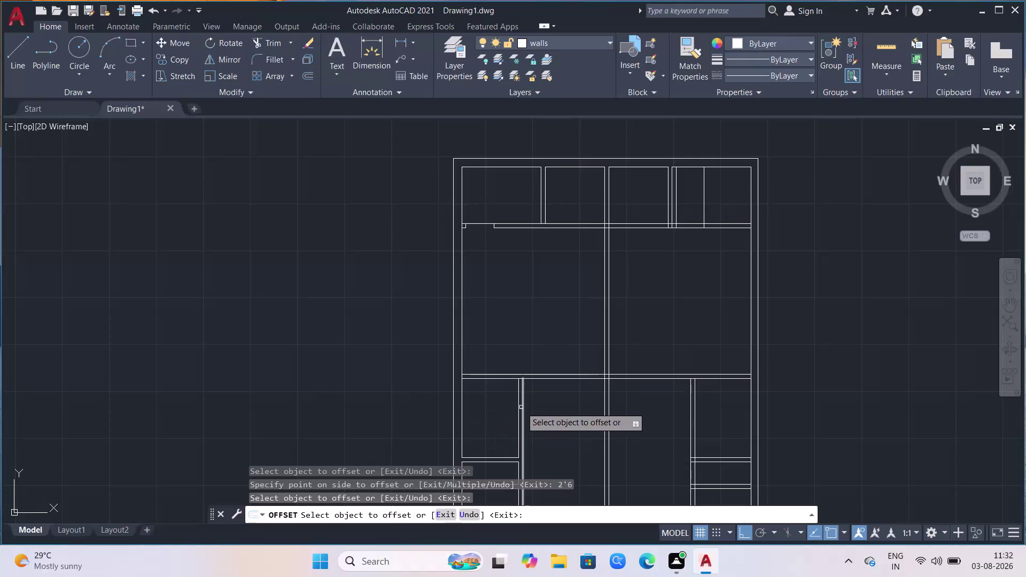
Offset a central wall line 3' to the left.
click(604, 350)
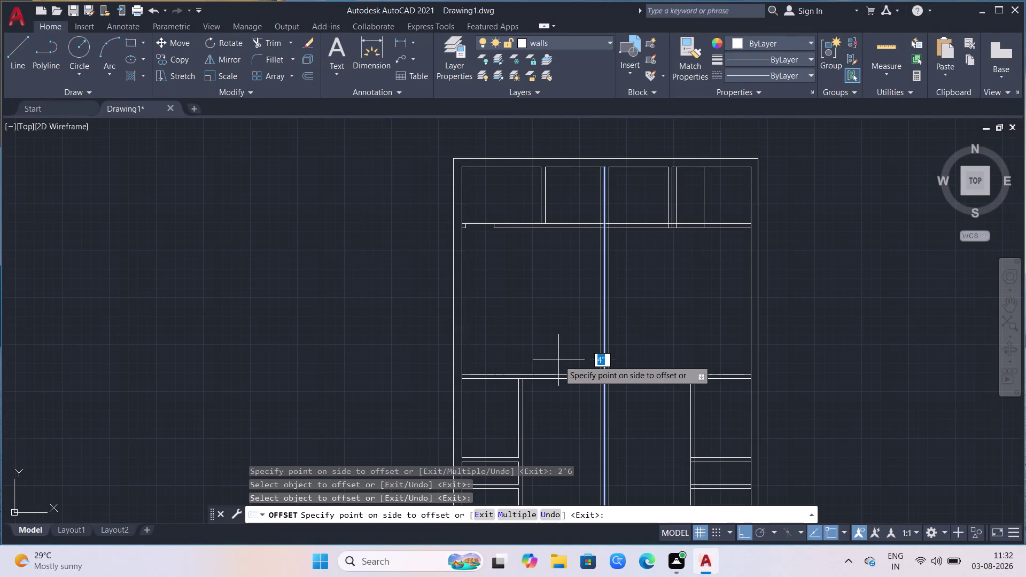
click(559, 360)
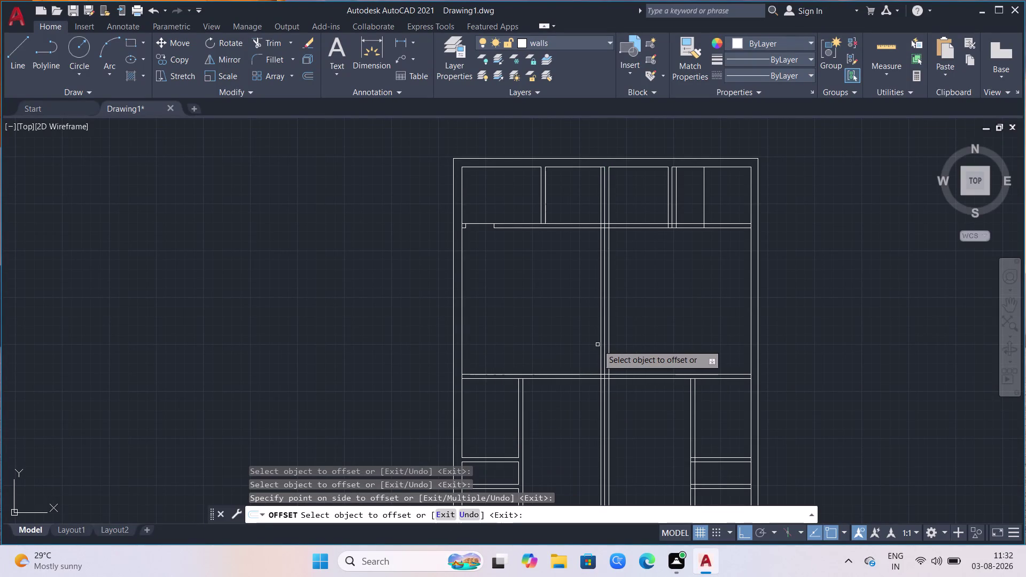
click(601, 344)
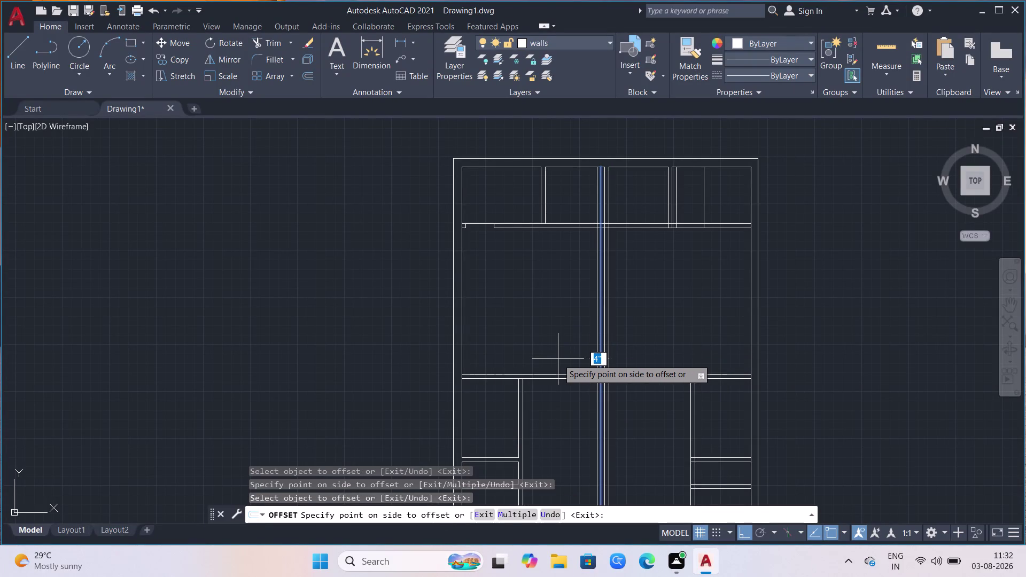
text(3')
key(Return)
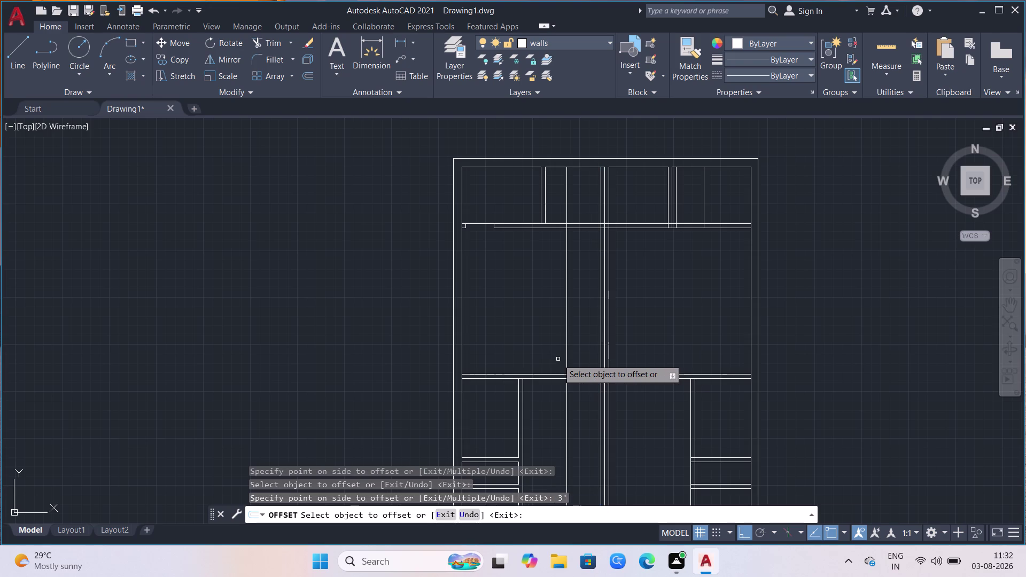
Offset another central wall line 3' to the right, then end OFFSET.
click(607, 331)
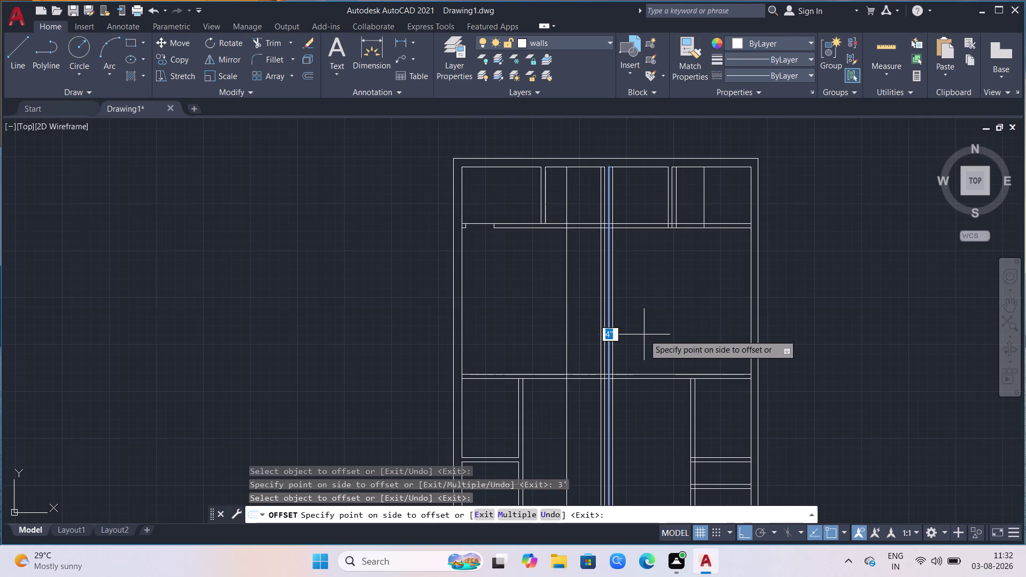
click(644, 334)
drag(613, 342, 624, 339)
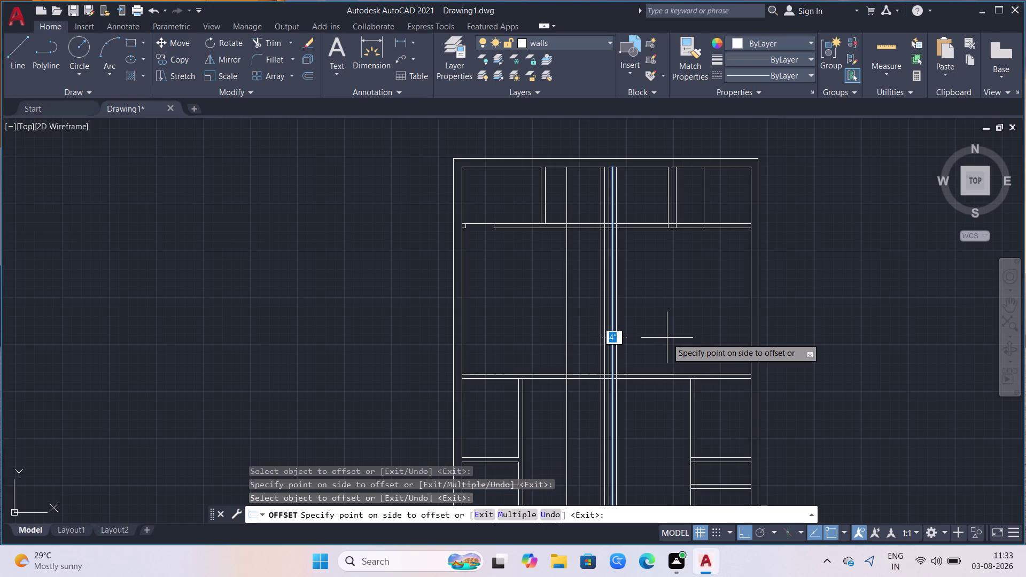
key(3)
key(apostrophe)
key(Return)
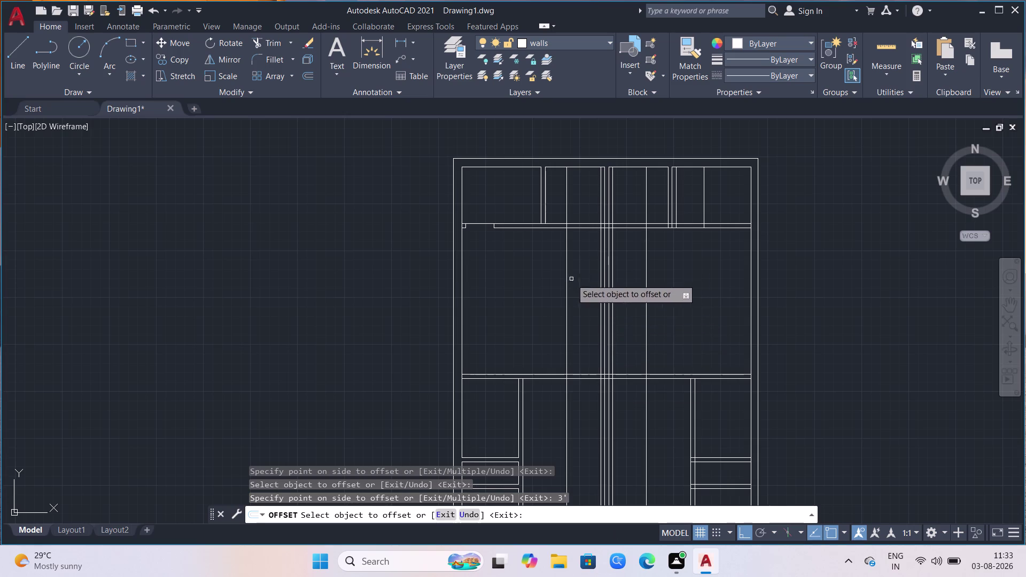
scroll(up, 3)
scroll(up, 3)
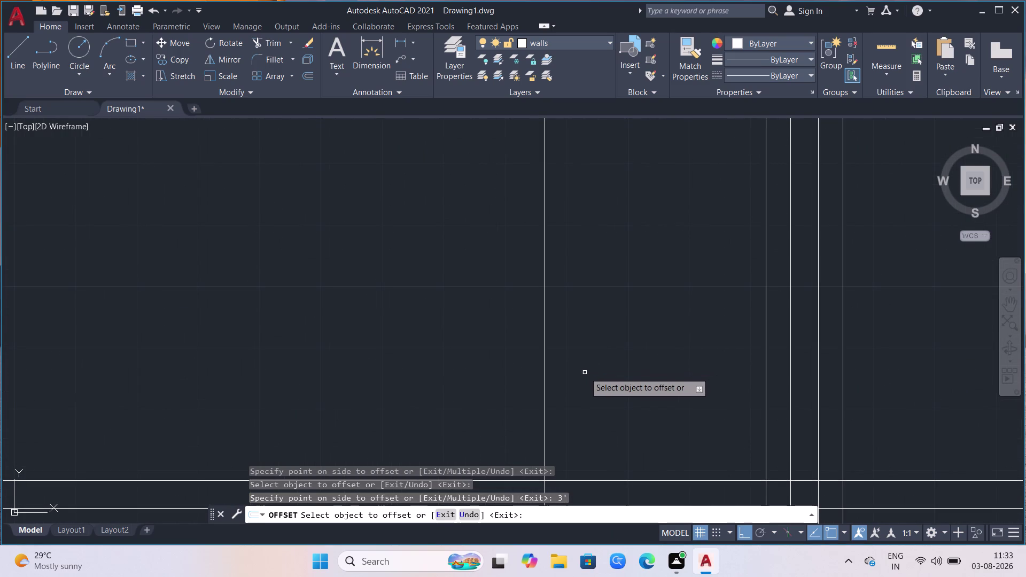
key(Escape)
With TRIM, cut the first overshooting guide-line segments near the lower walls.
text(tr)
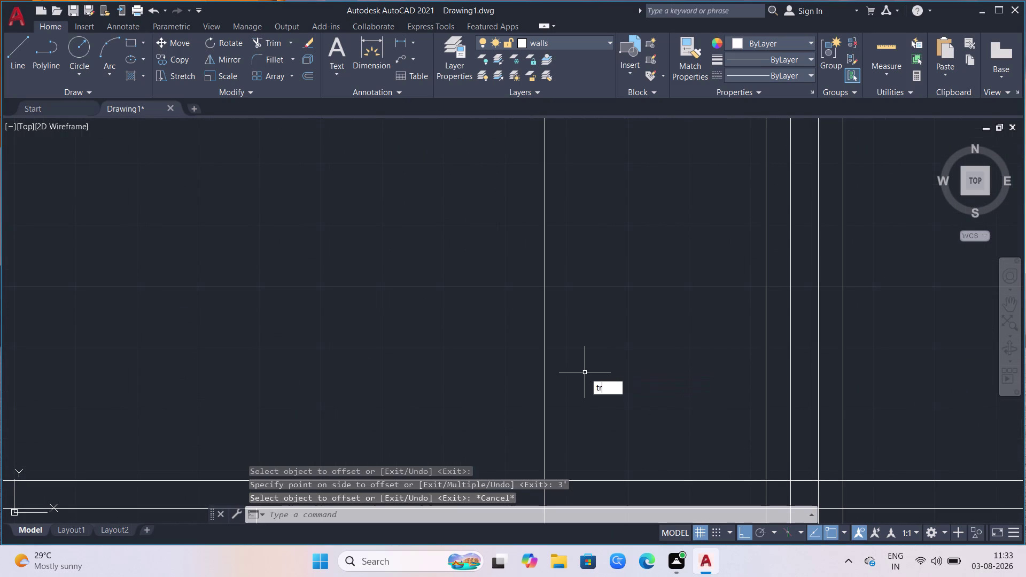
key(Return)
click(585, 390)
click(530, 399)
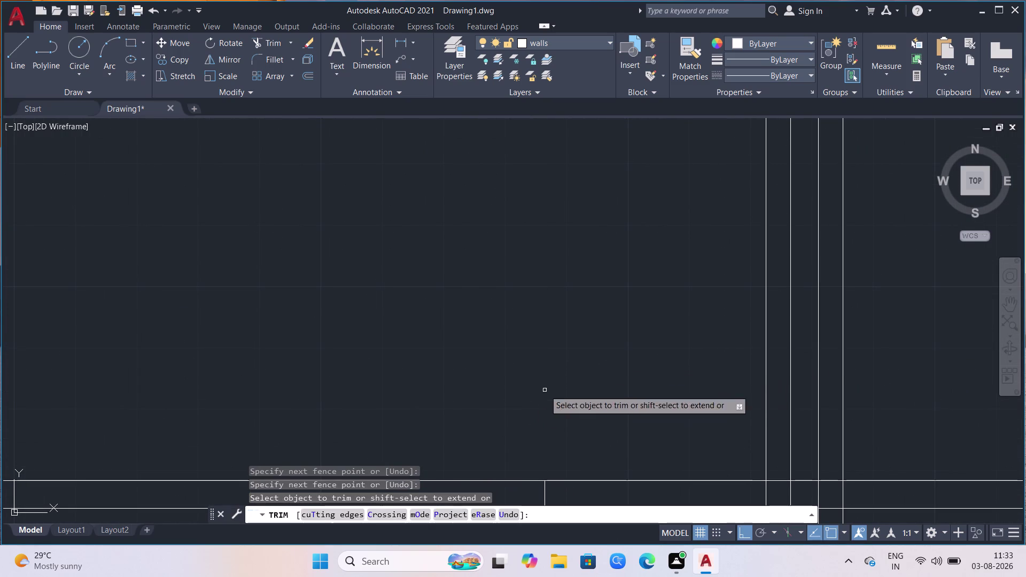
click(643, 481)
scroll(down, 3)
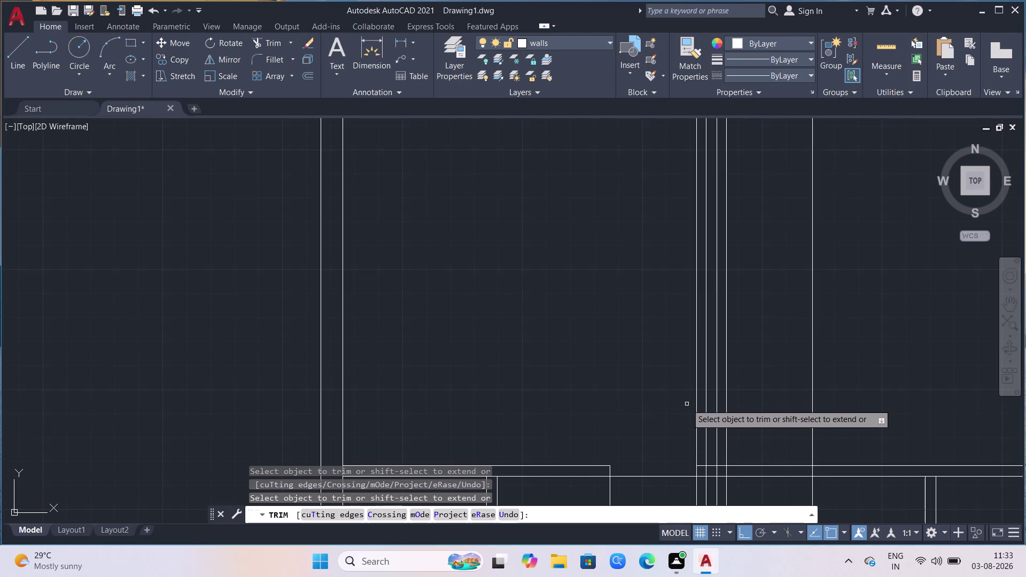
Fence-trim the remaining overshooting line ends on the right side.
click(695, 405)
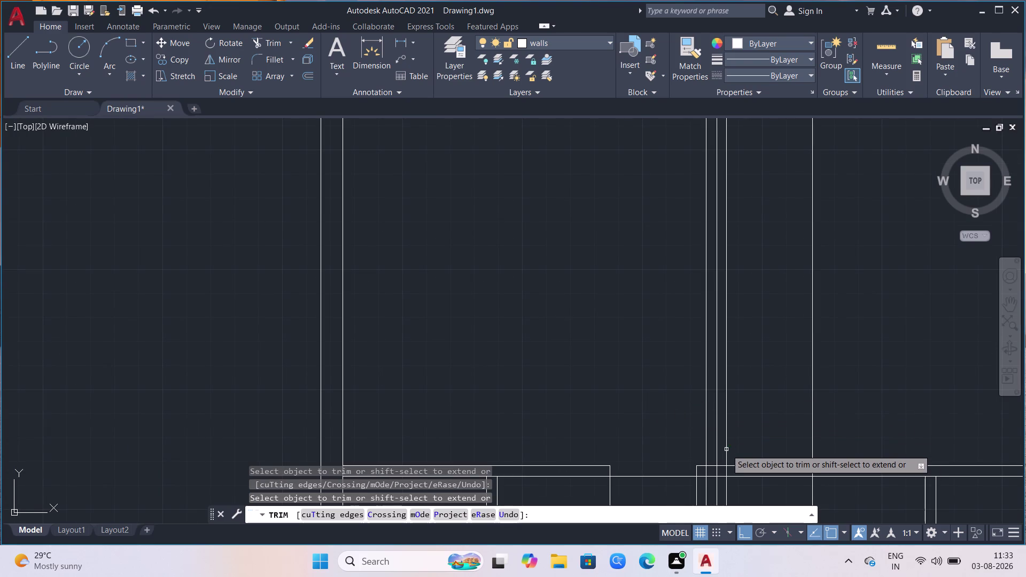
click(726, 450)
click(741, 463)
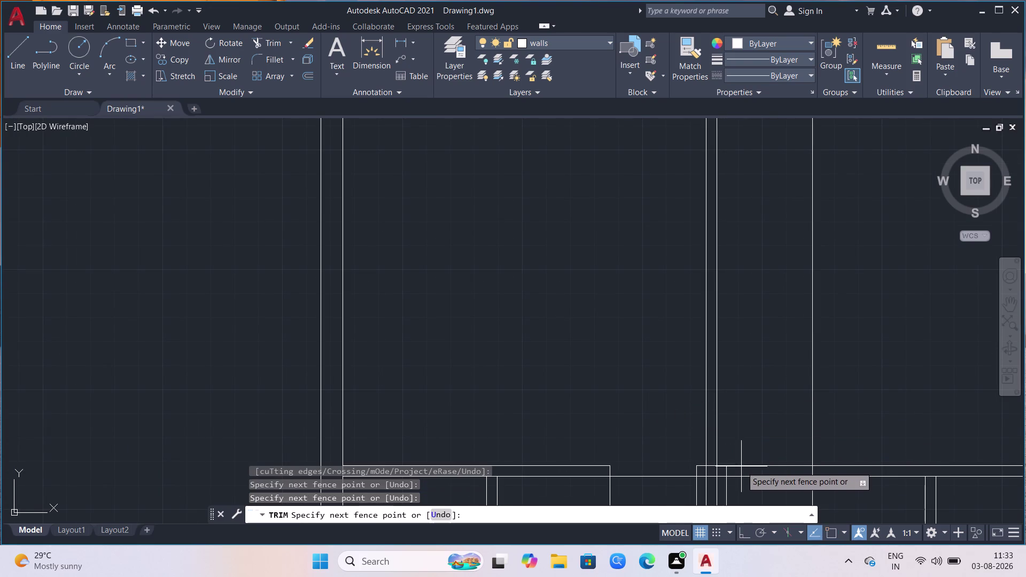
click(741, 469)
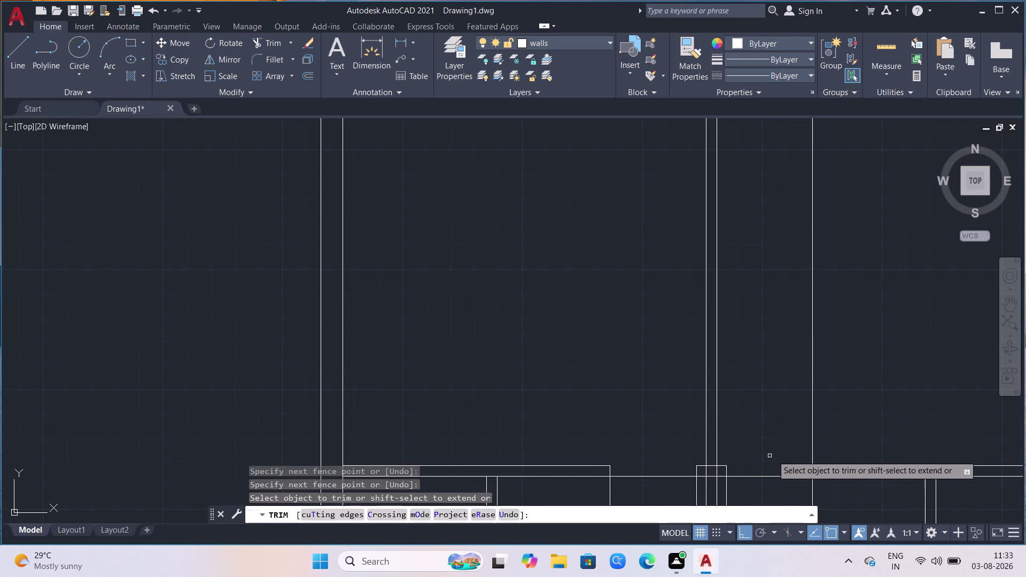
click(822, 436)
click(804, 425)
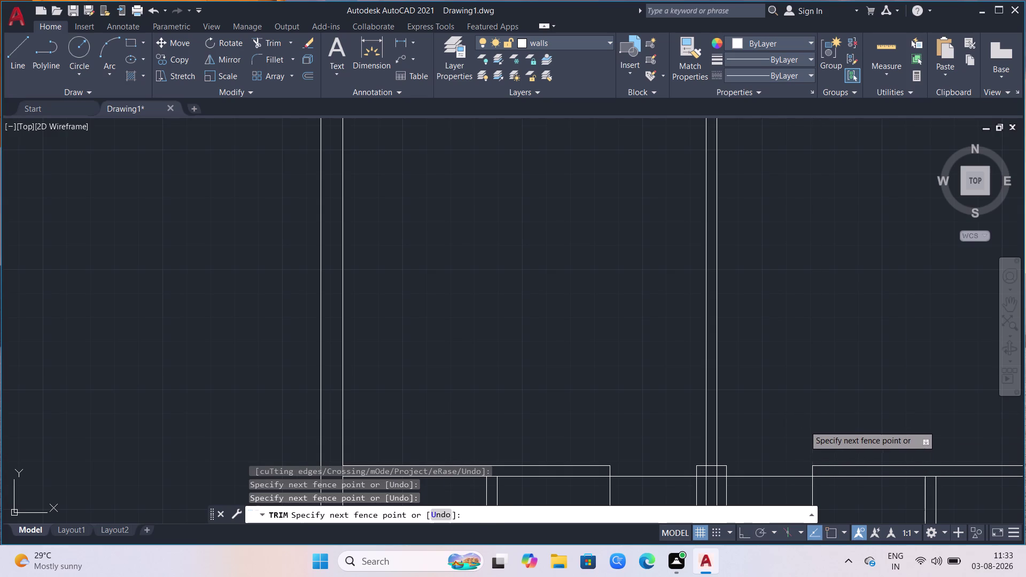
scroll(down, 3)
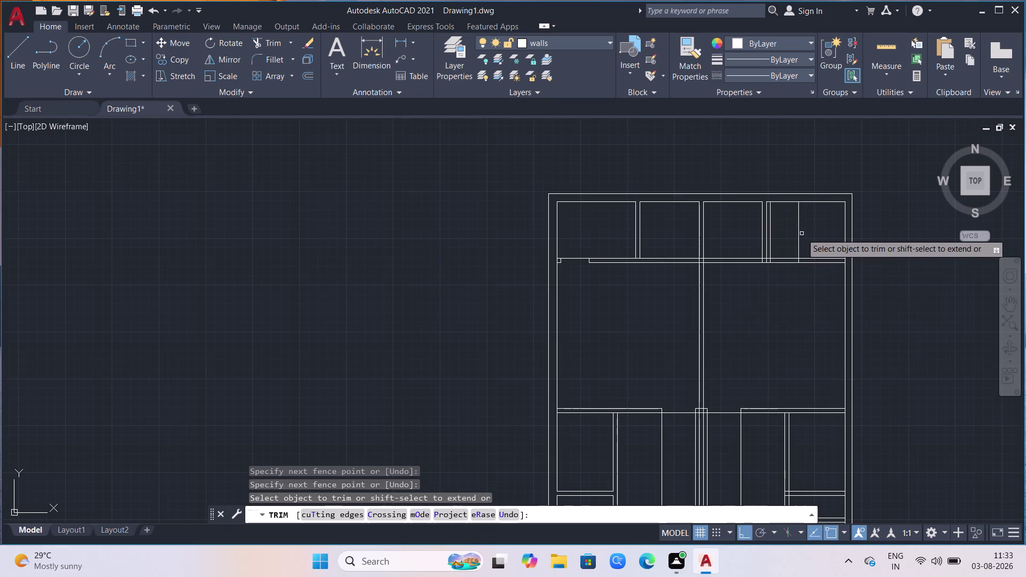
Trim pieces of the upper horizontal wall, then undo the last two trims.
click(802, 235)
click(798, 238)
click(783, 259)
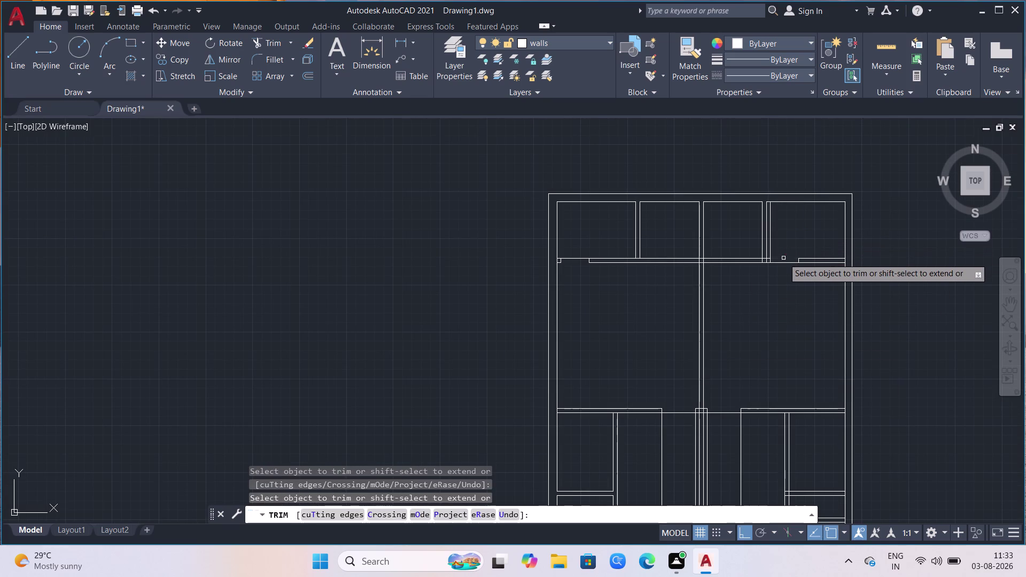
click(772, 244)
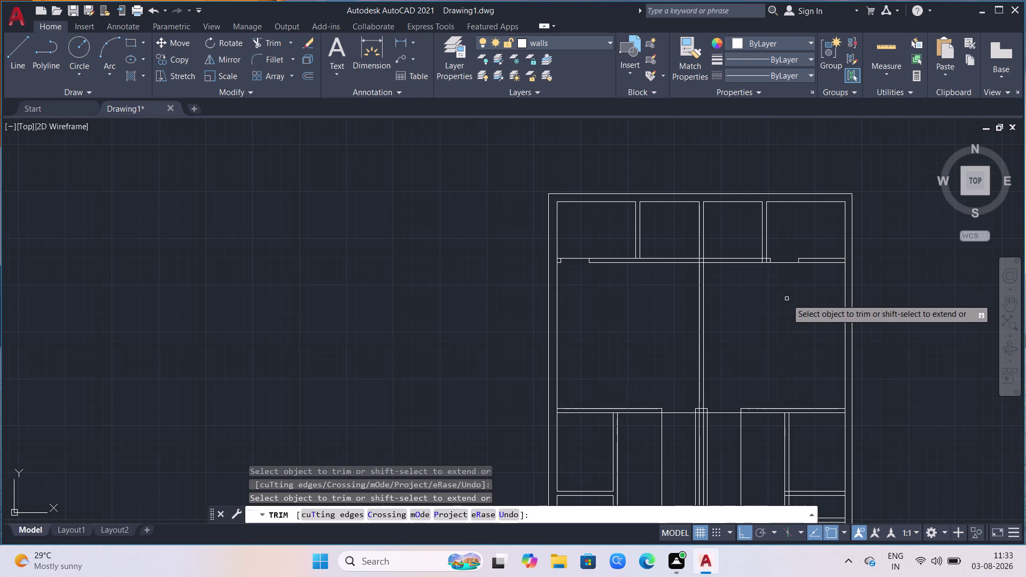
key(ctrl+z)
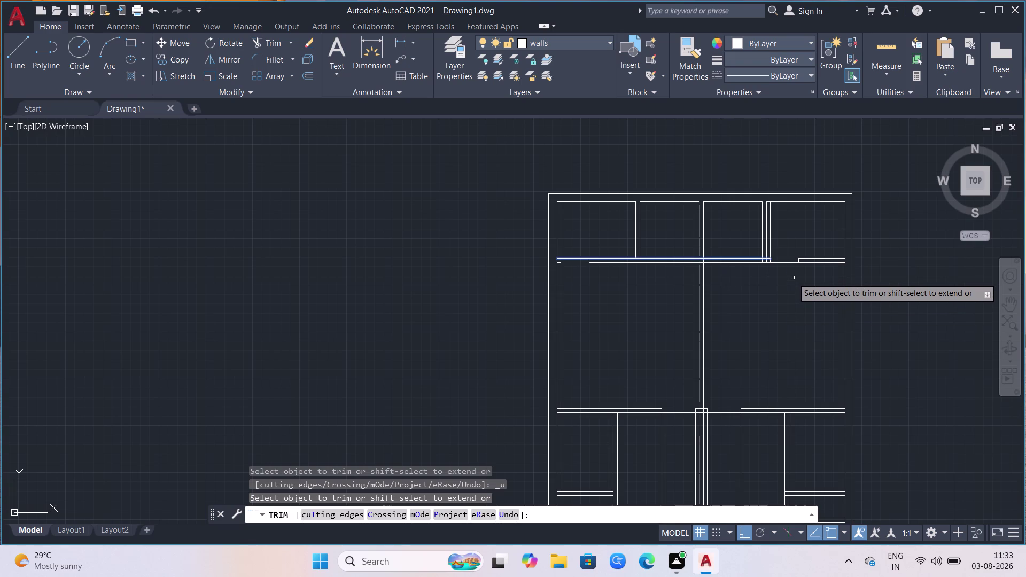
key(ctrl+z)
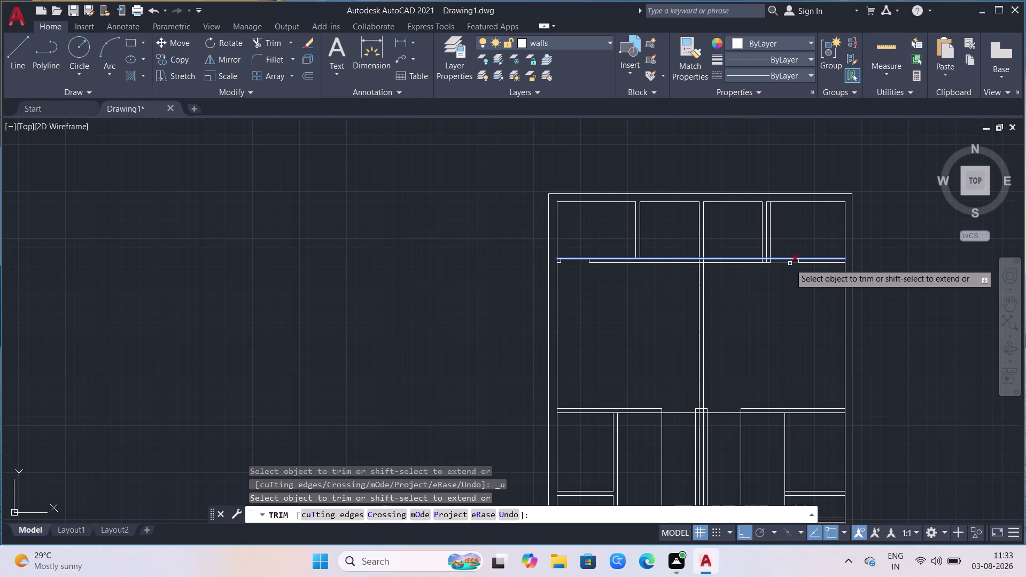
Cut the wall segments between the guide lines near the right room.
click(790, 264)
click(772, 241)
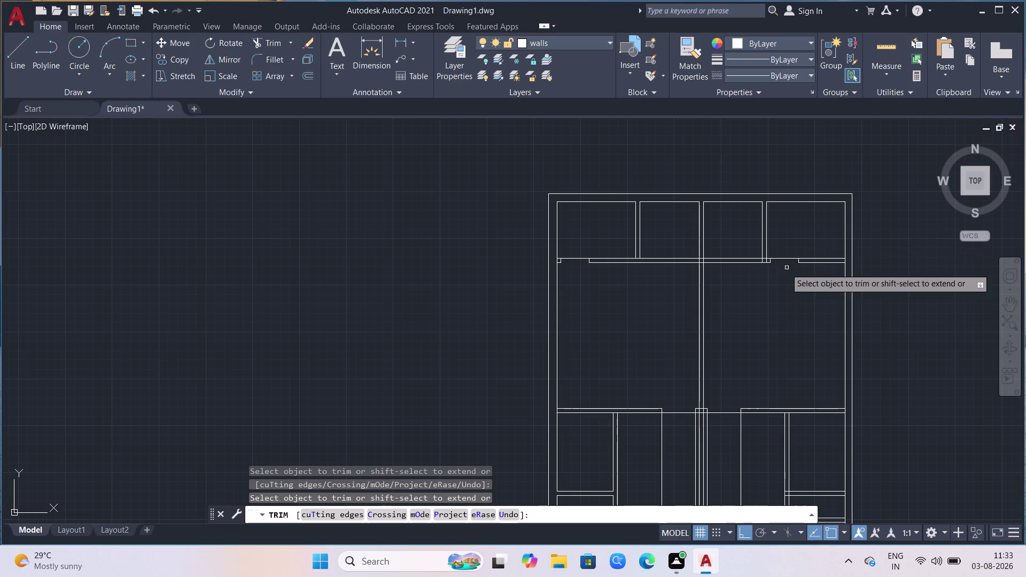
scroll(down, 3)
scroll(up, 3)
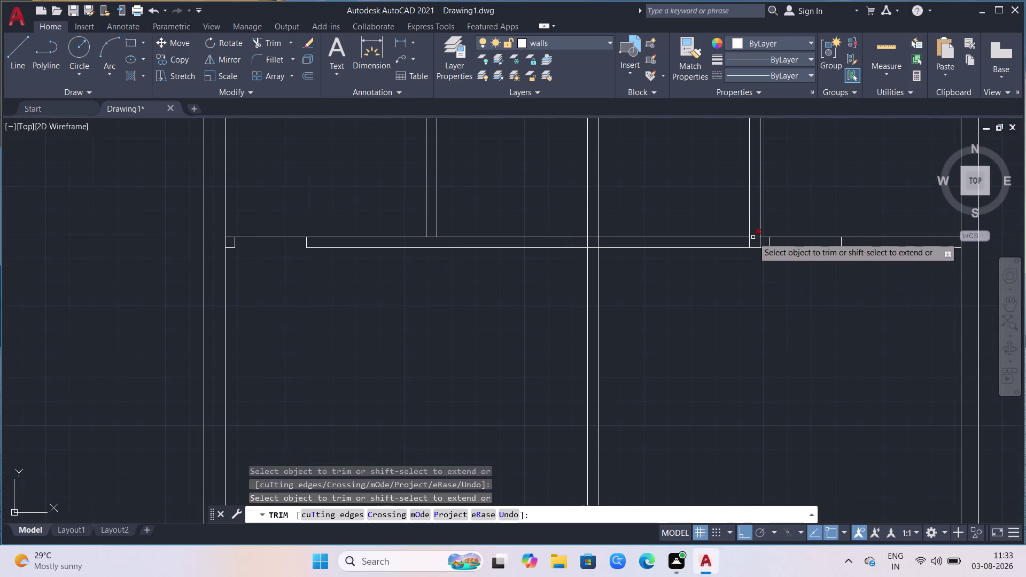
click(753, 238)
click(750, 240)
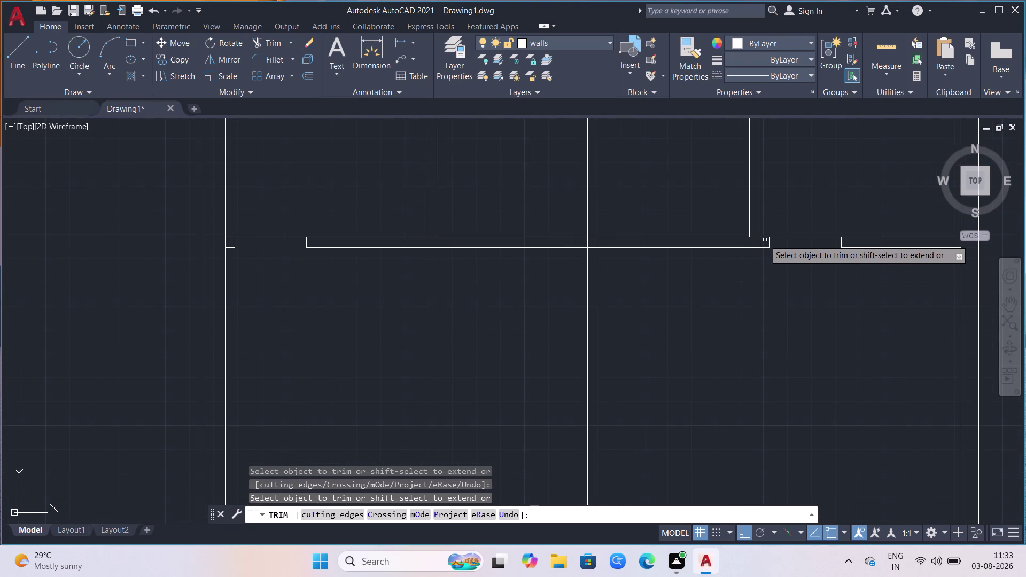
click(761, 243)
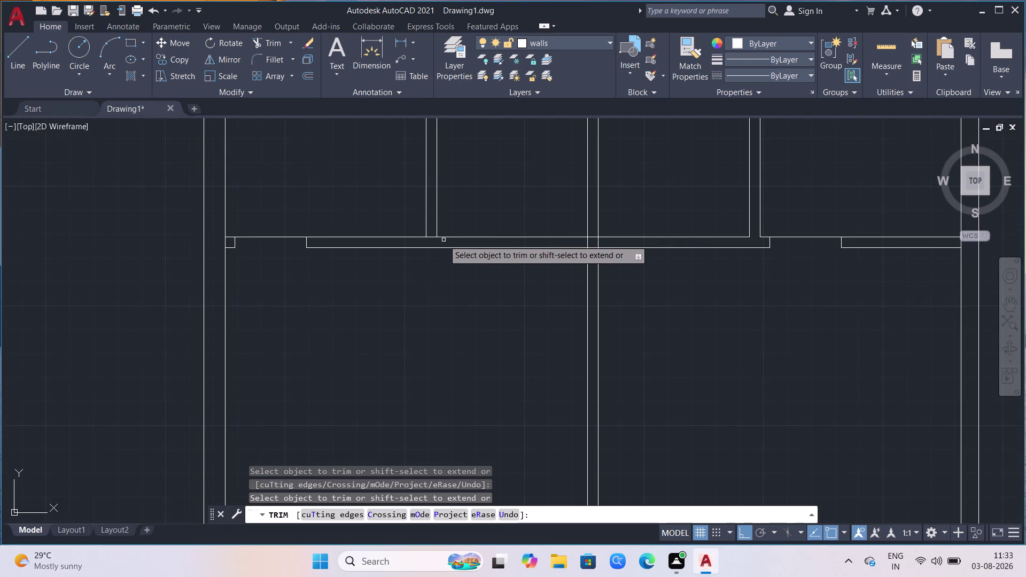
Trim the wall pieces at the central divider intersection.
click(433, 238)
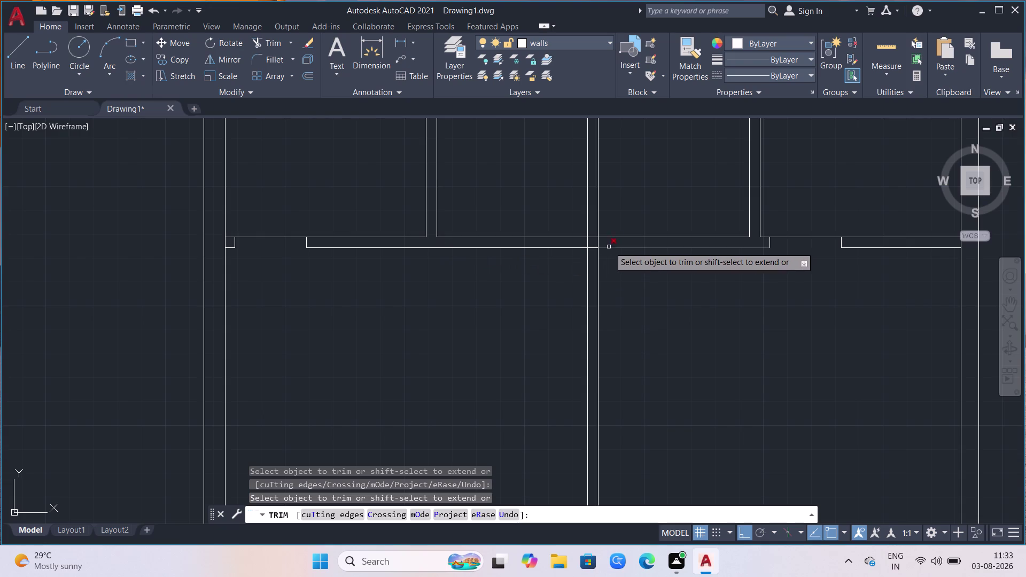
click(601, 242)
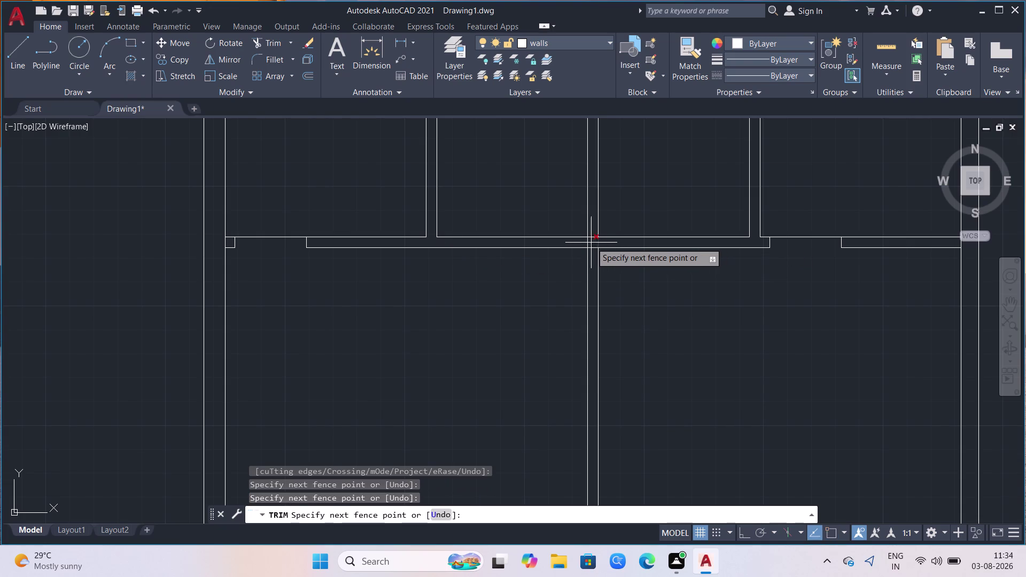
click(588, 243)
click(592, 239)
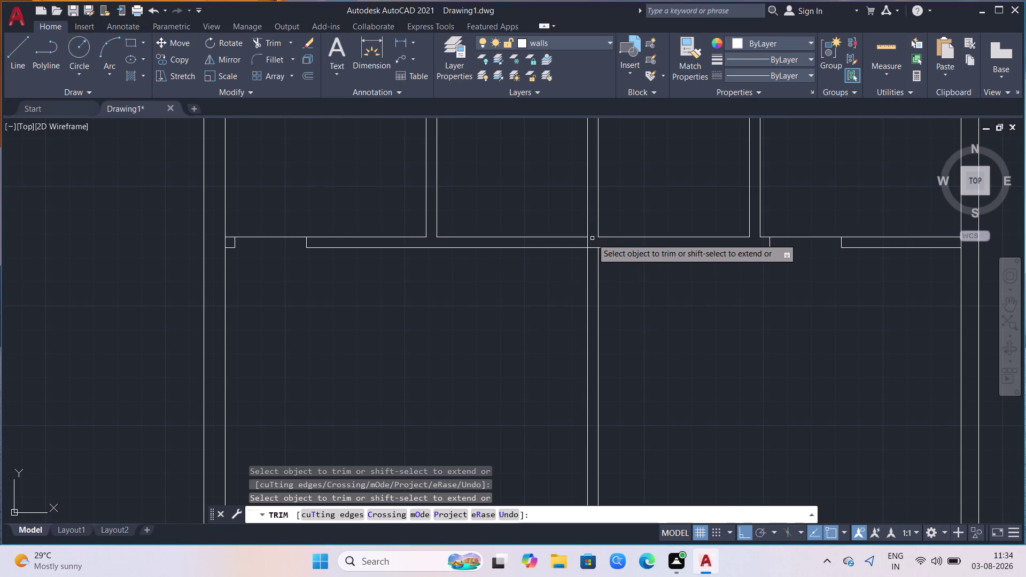
click(587, 243)
click(594, 248)
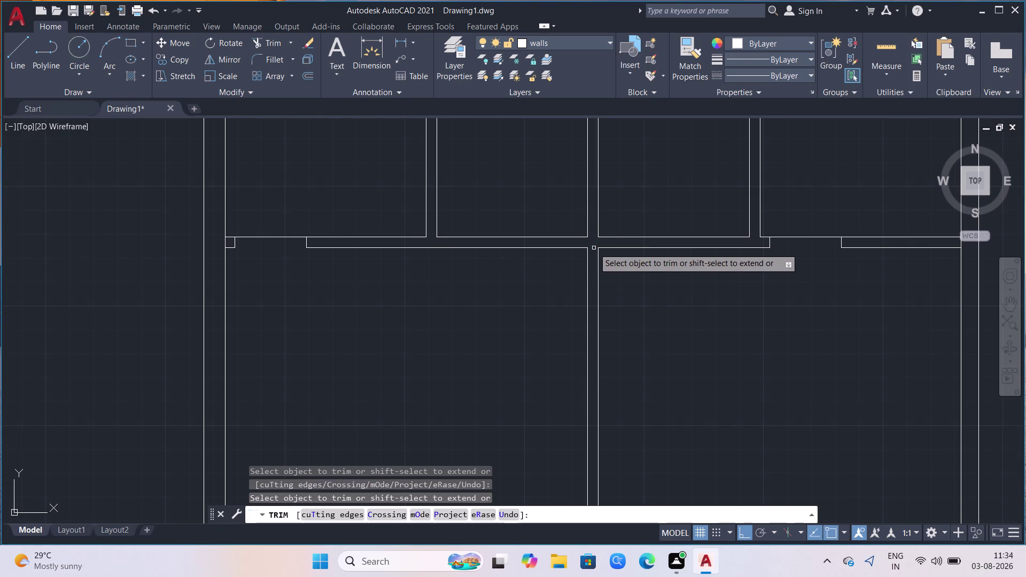
scroll(down, 3)
scroll(up, 3)
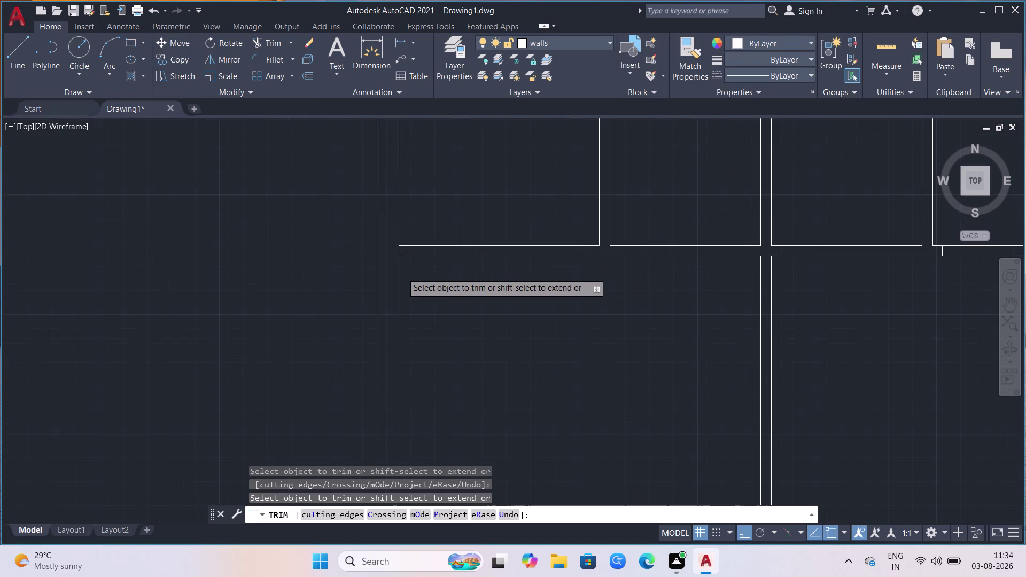
scroll(down, 3)
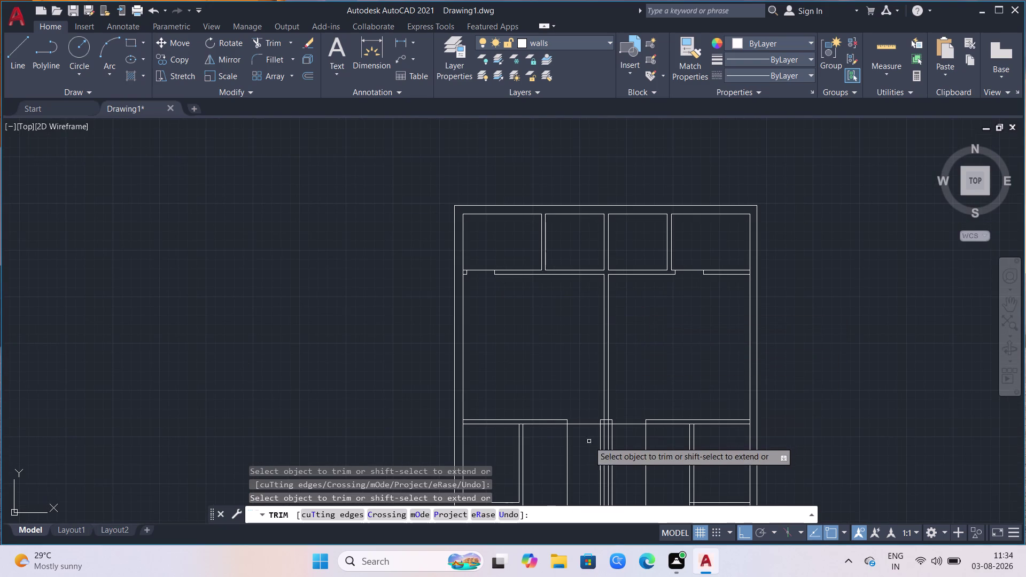
Exit trimming, pick two wall lines, then clear the selection.
scroll(down, 3)
scroll(up, 3)
key(Escape)
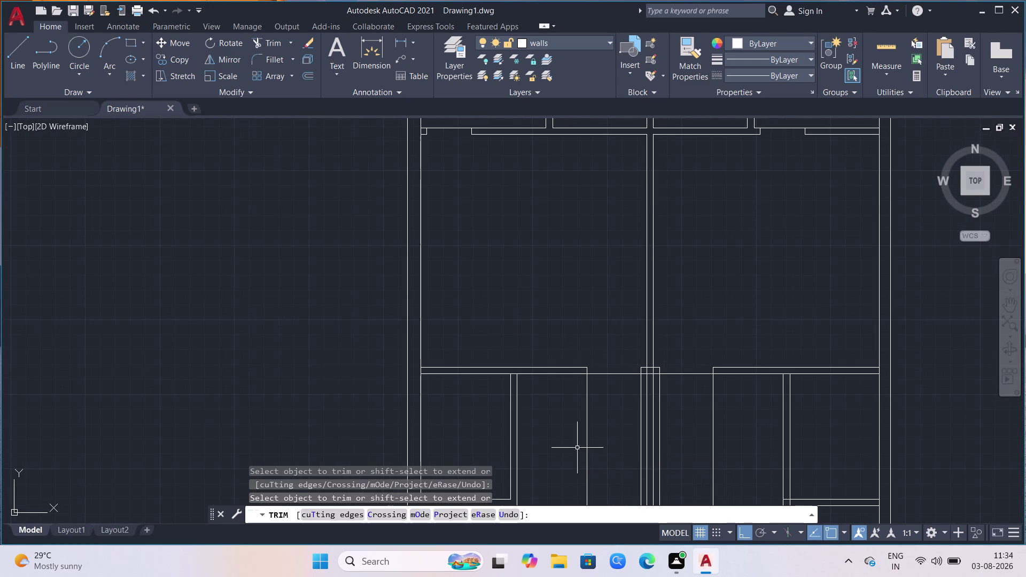
click(622, 434)
click(580, 442)
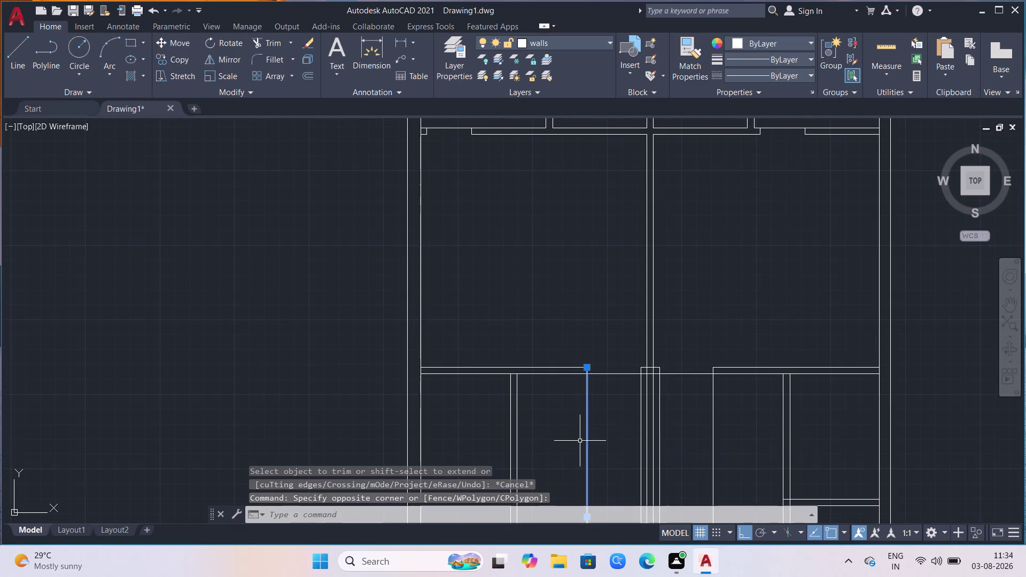
key(Escape)
scroll(up, 3)
Restart TRIM and fence-cut the overlapping wall lines across the plan.
text(tr)
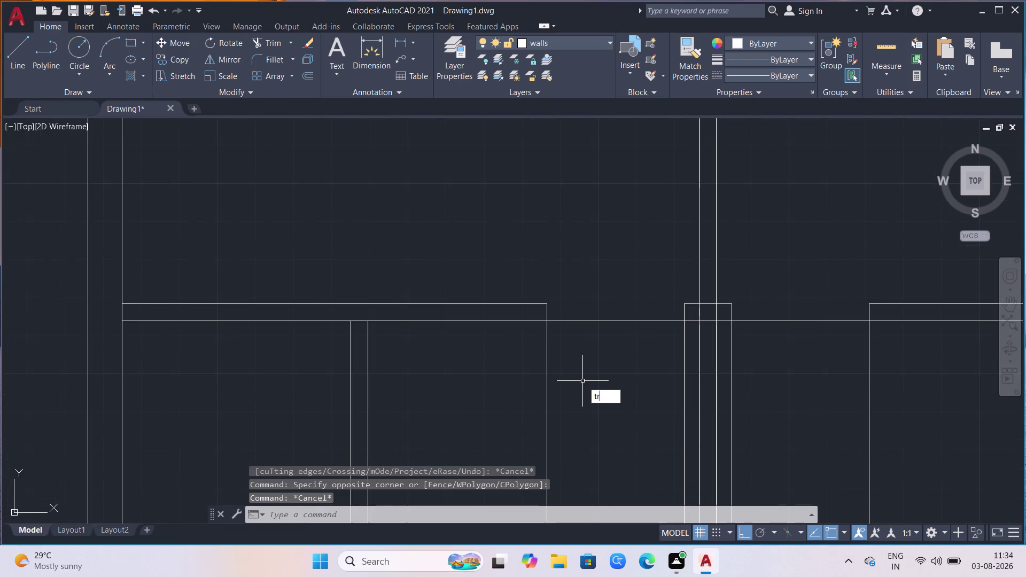
key(Return)
click(555, 334)
click(540, 346)
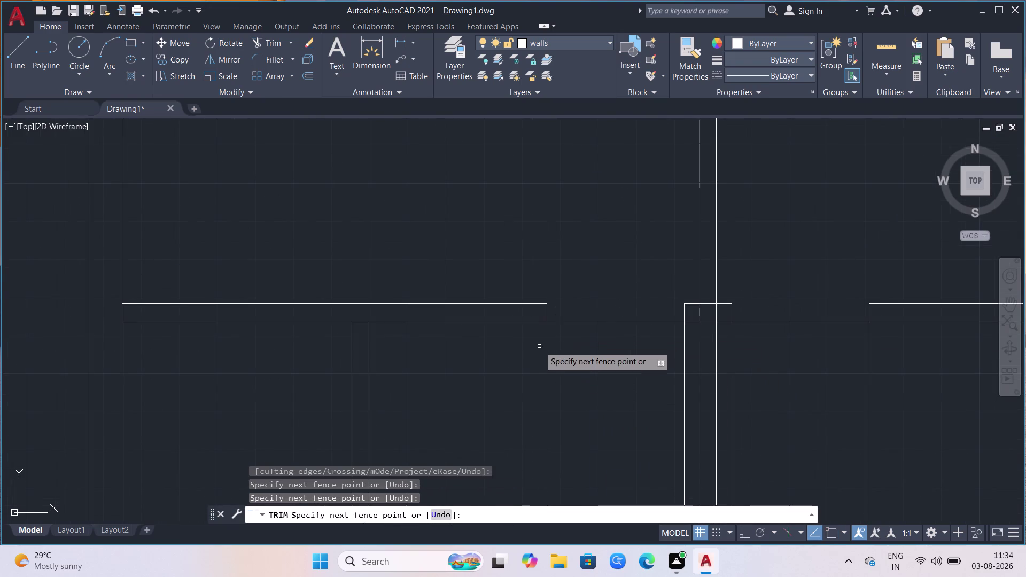
click(883, 367)
click(852, 383)
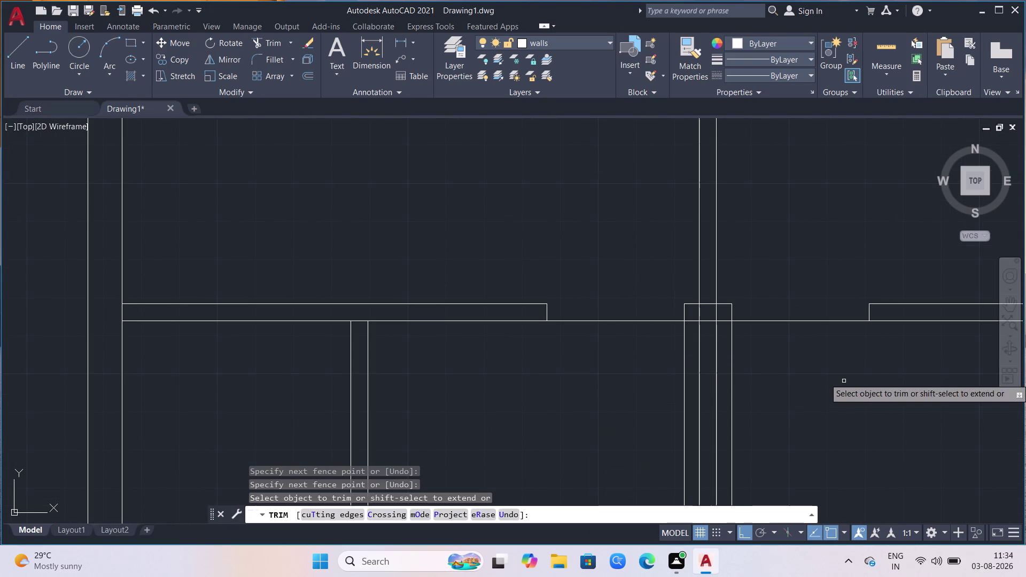
scroll(down, 3)
Fence-trim the overlap and leftover piece at the wall junction, then end TRIM.
click(763, 352)
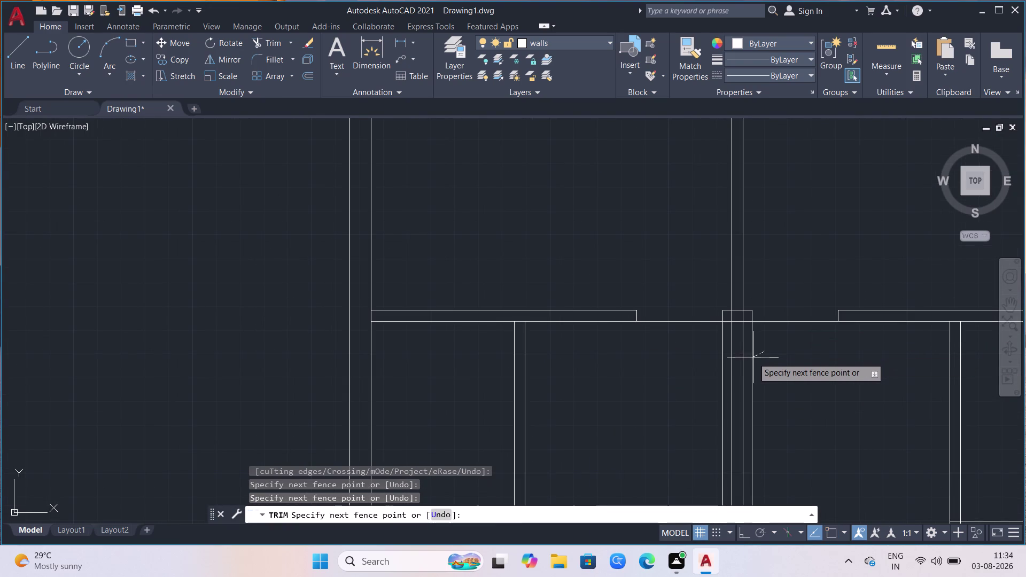
click(748, 359)
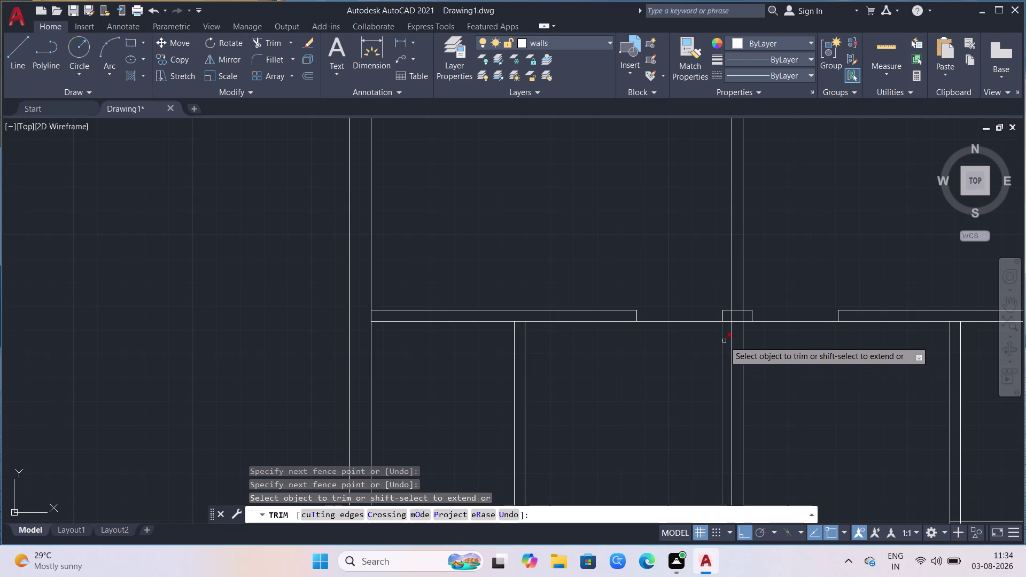
click(724, 341)
scroll(down, 3)
scroll(down, 3)
scroll(down, 3)
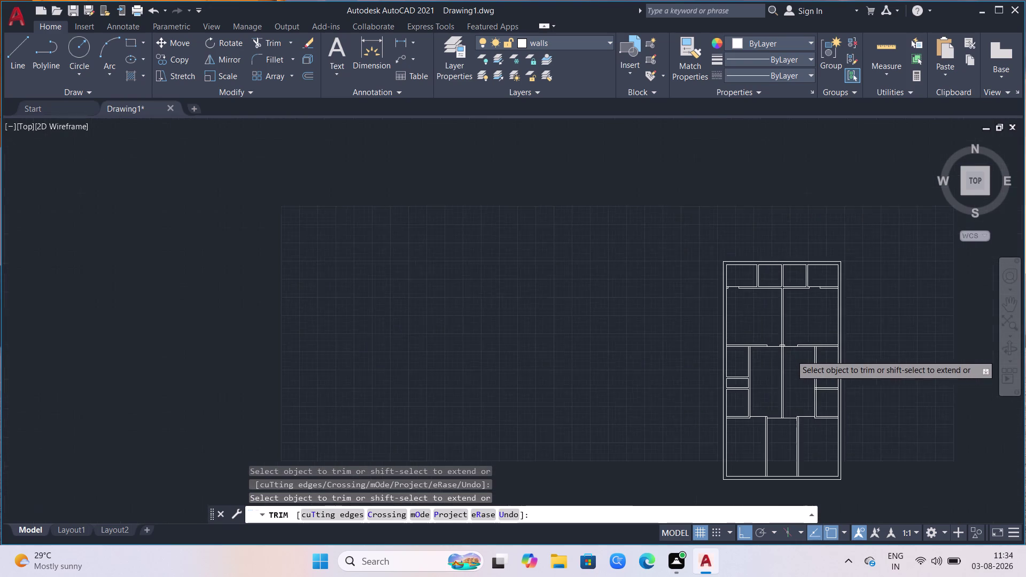
scroll(up, 3)
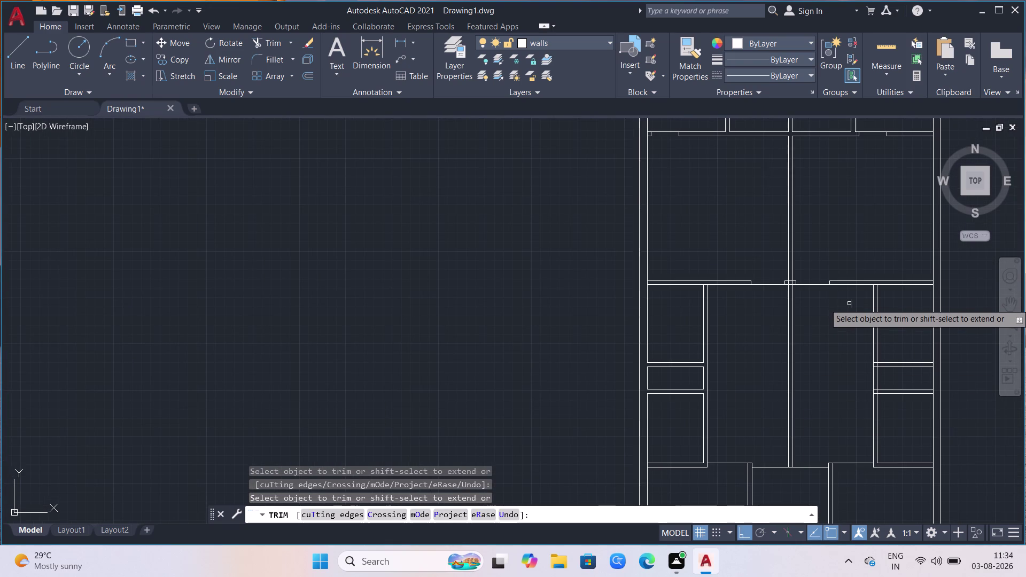
scroll(down, 3)
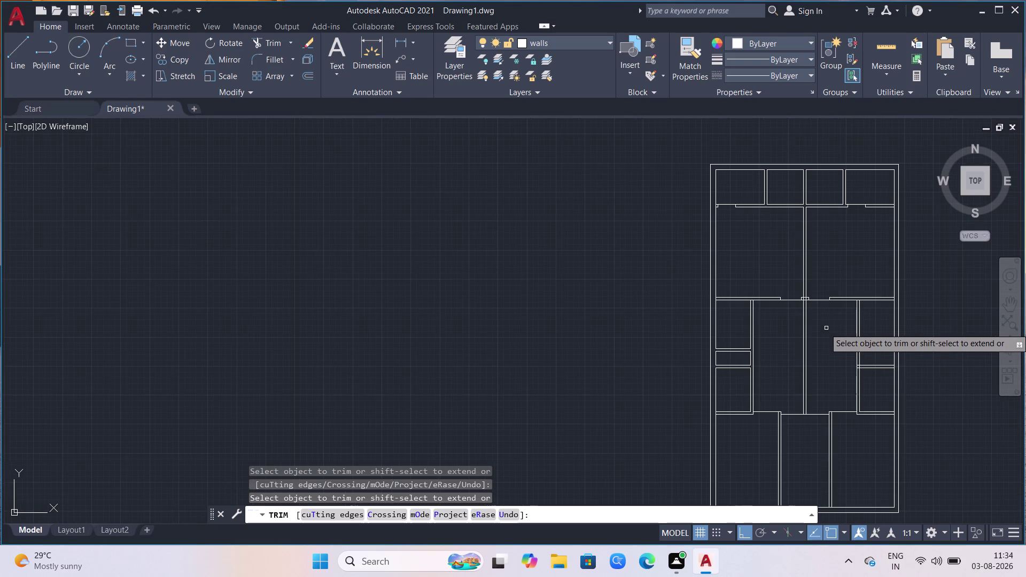
scroll(up, 3)
scroll(down, 3)
scroll(up, 3)
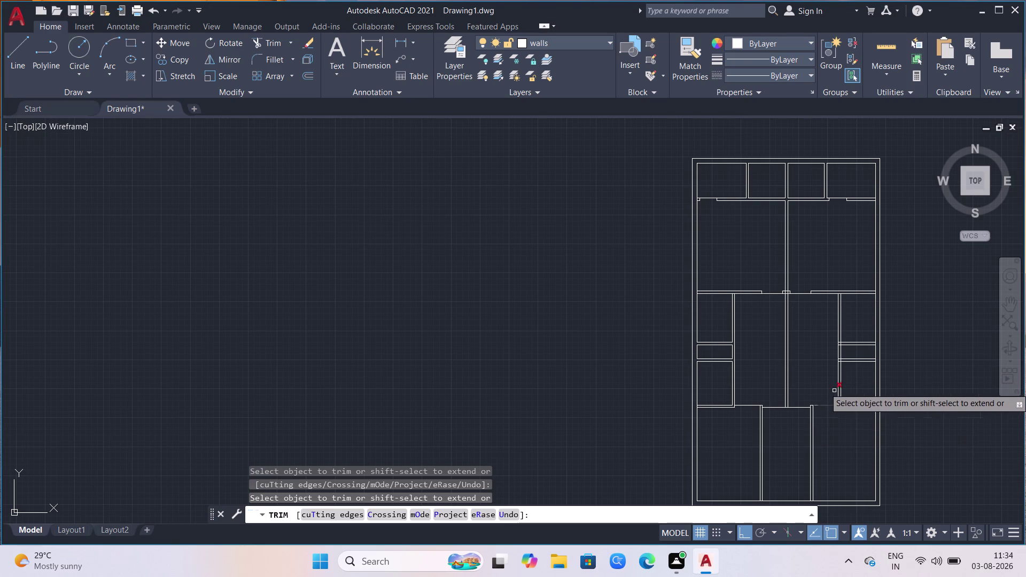
scroll(up, 3)
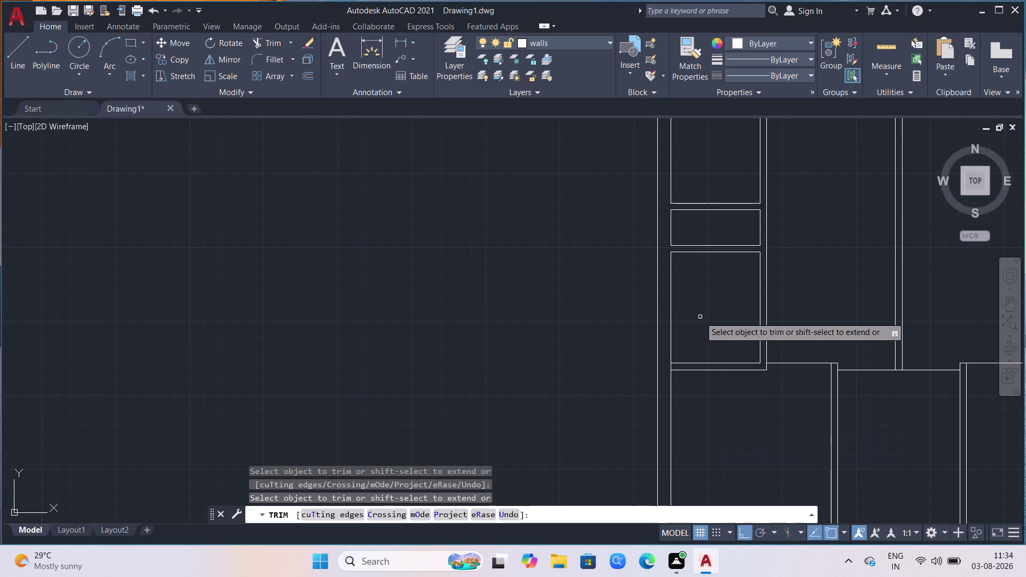
key(Escape)
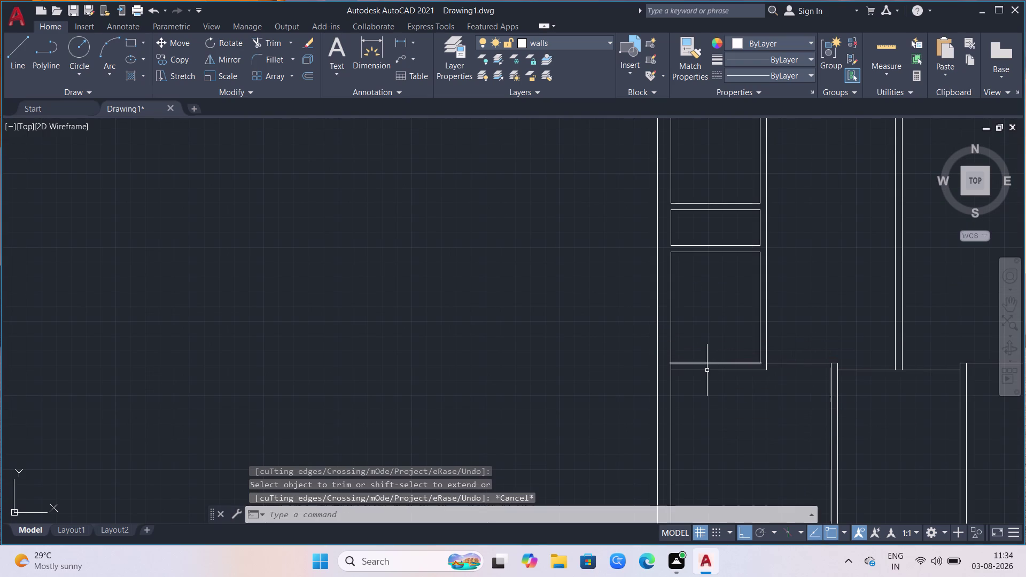
Start OFFSET with a distance of 4.
key(o)
key(Return)
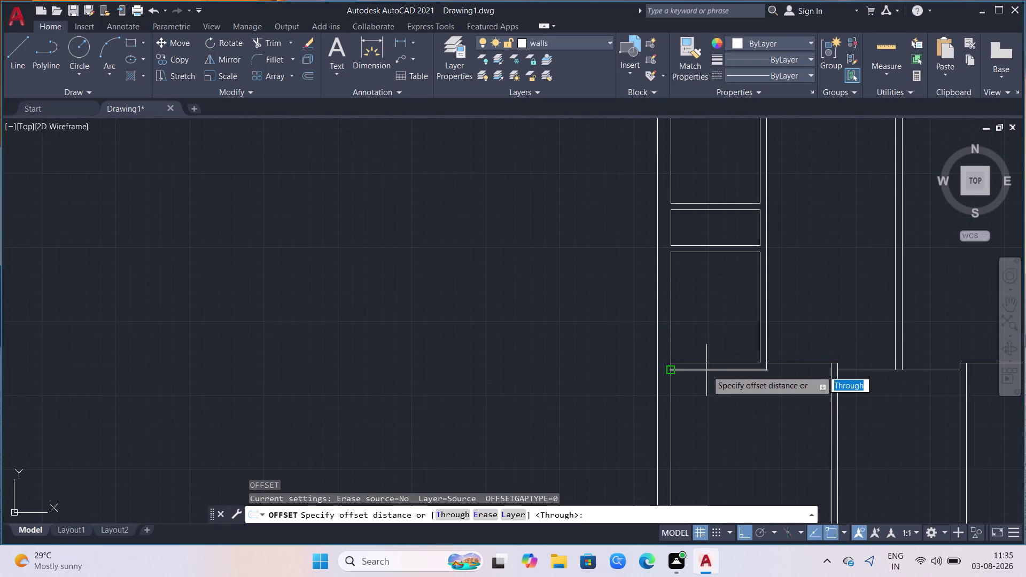
click(680, 371)
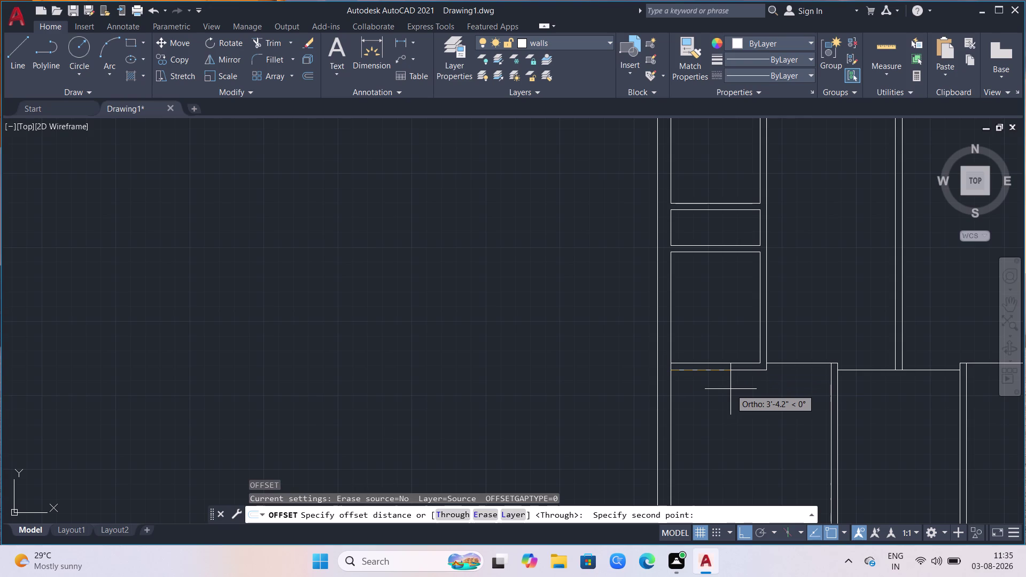
key(4)
key(Return)
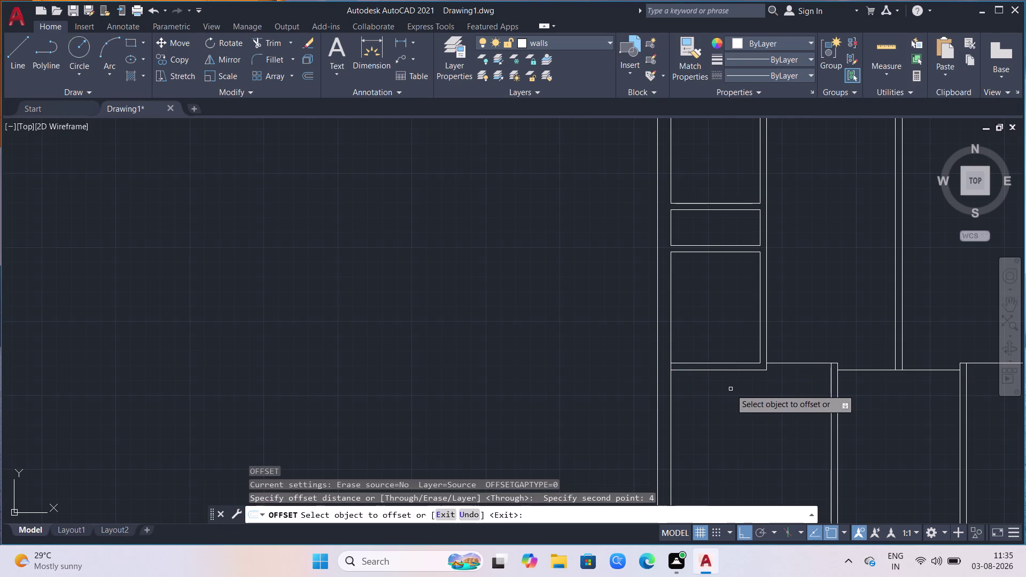
Copy the vertical wall line inward, then offset the new line 2'6".
click(672, 392)
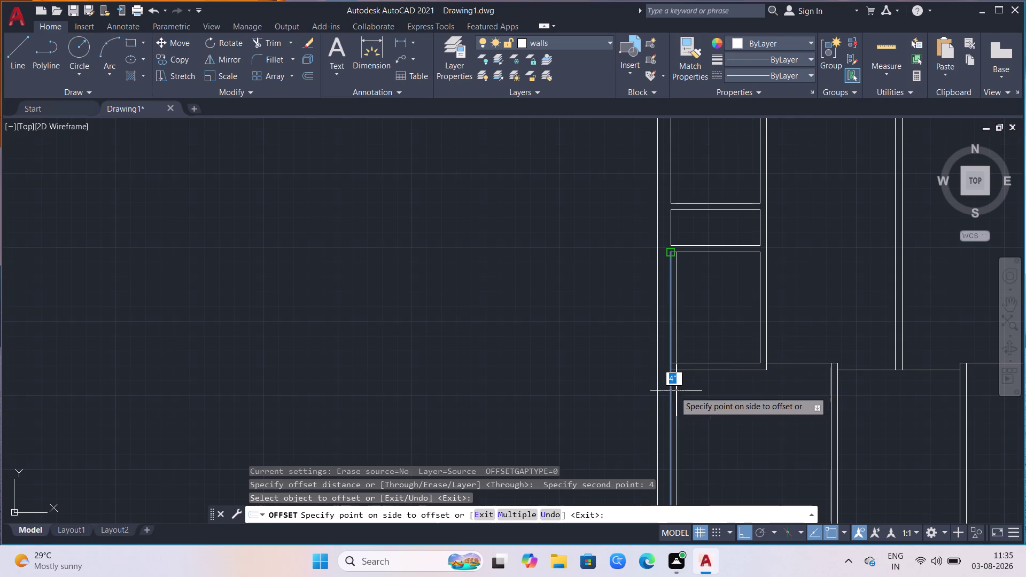
click(685, 391)
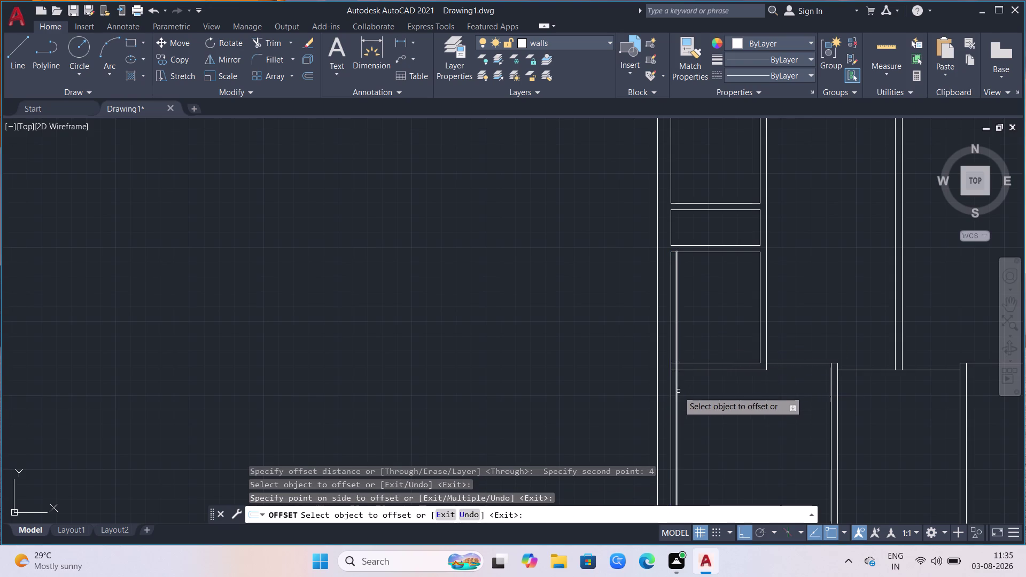
click(677, 392)
key(2)
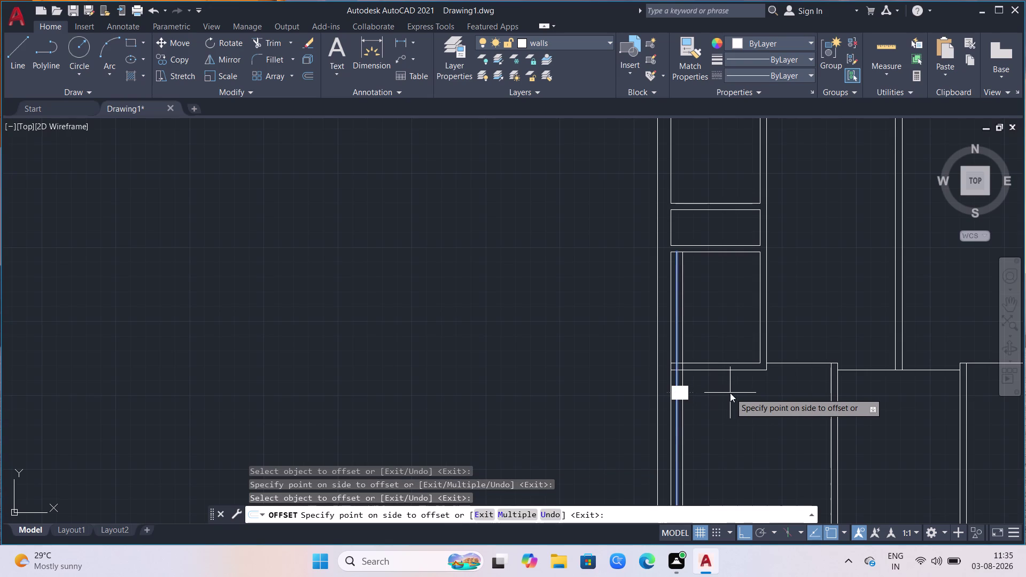
key(apostrophe)
key(6)
key(Return)
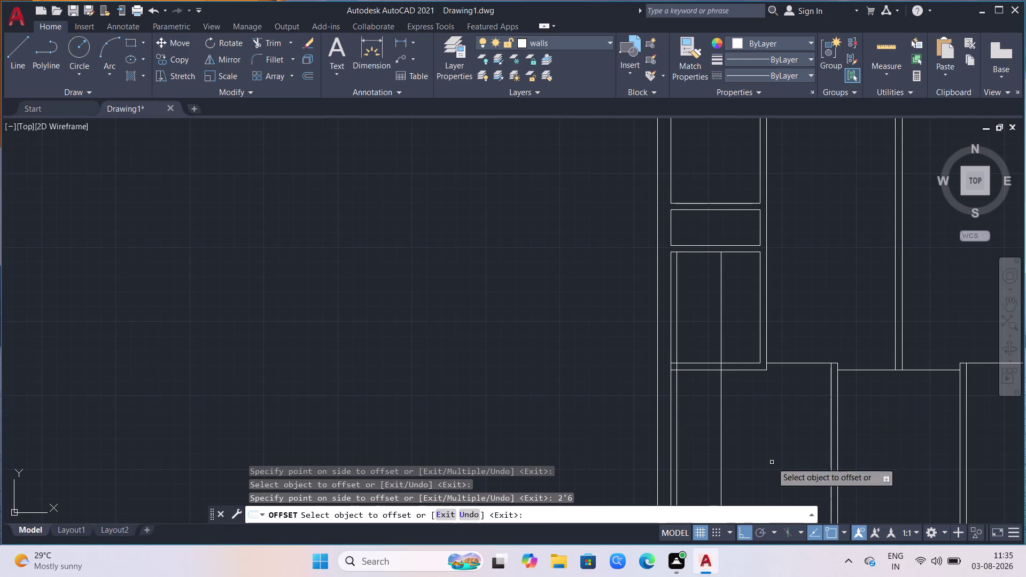
scroll(down, 3)
scroll(down, 3)
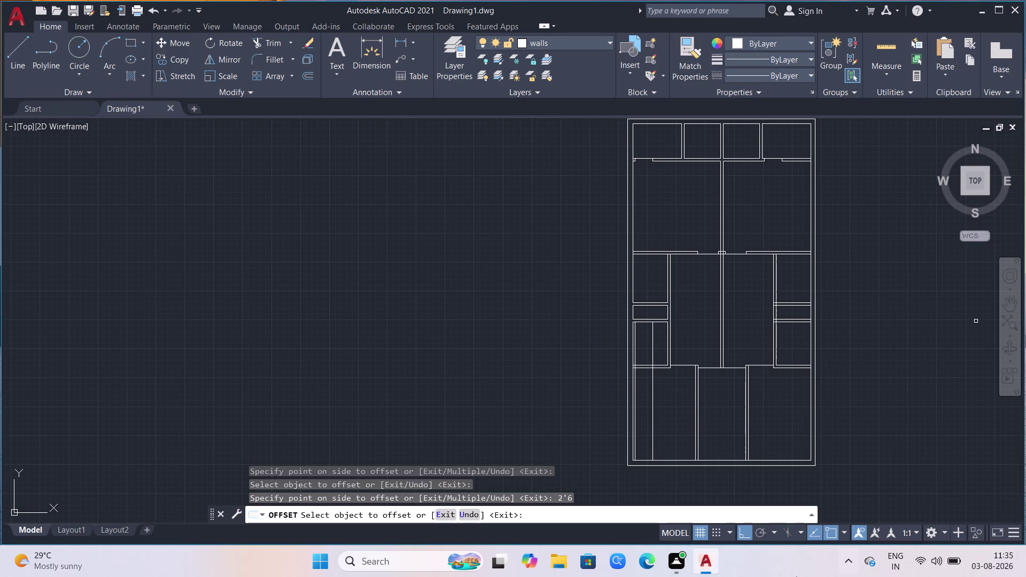
scroll(up, 3)
scroll(up, 3)
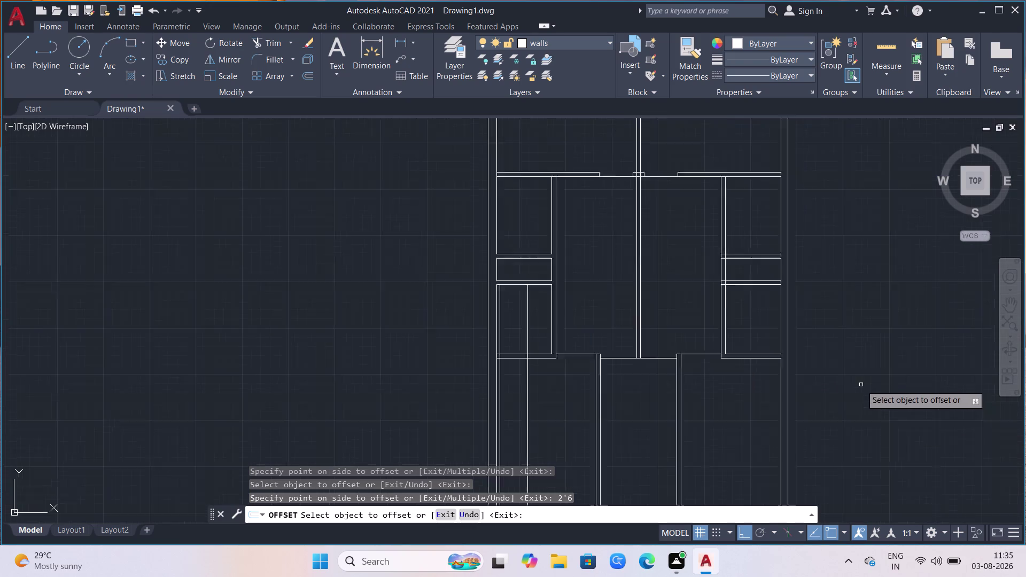
scroll(up, 3)
scroll(up, 3)
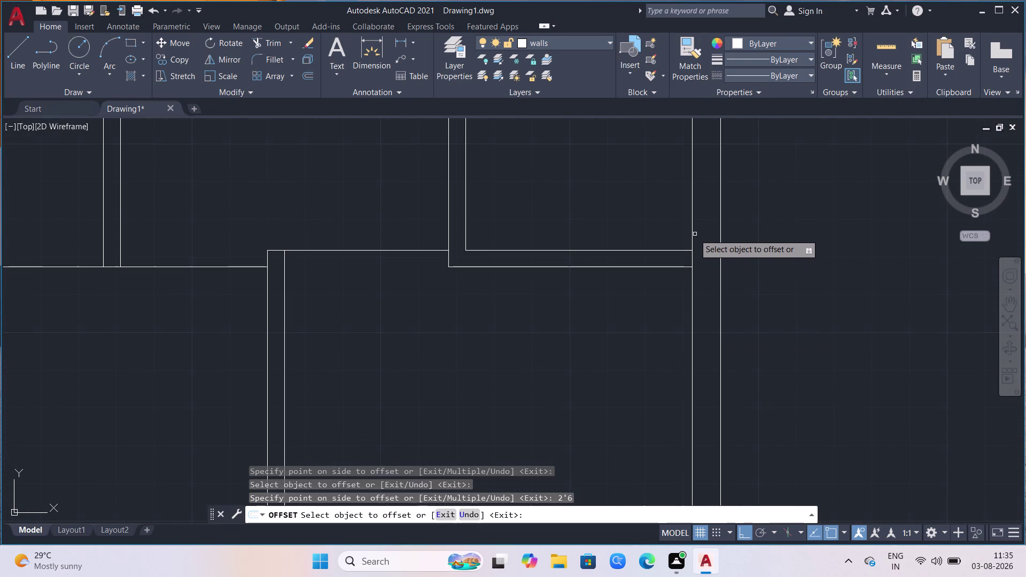
Copy the upper wall line beside the wall and offset it 2'6", then end OFFSET.
click(691, 235)
click(595, 229)
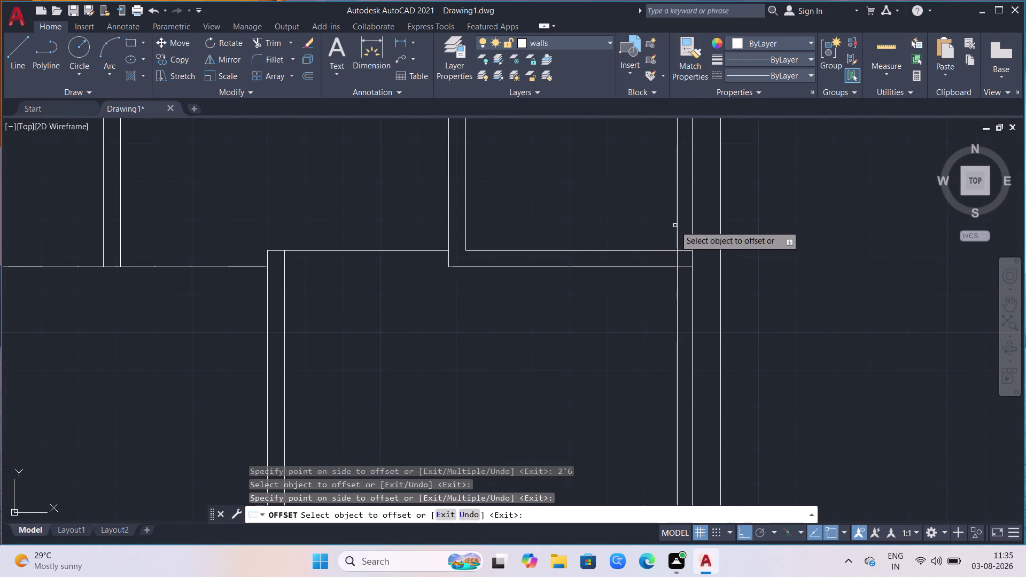
click(679, 228)
key(6)
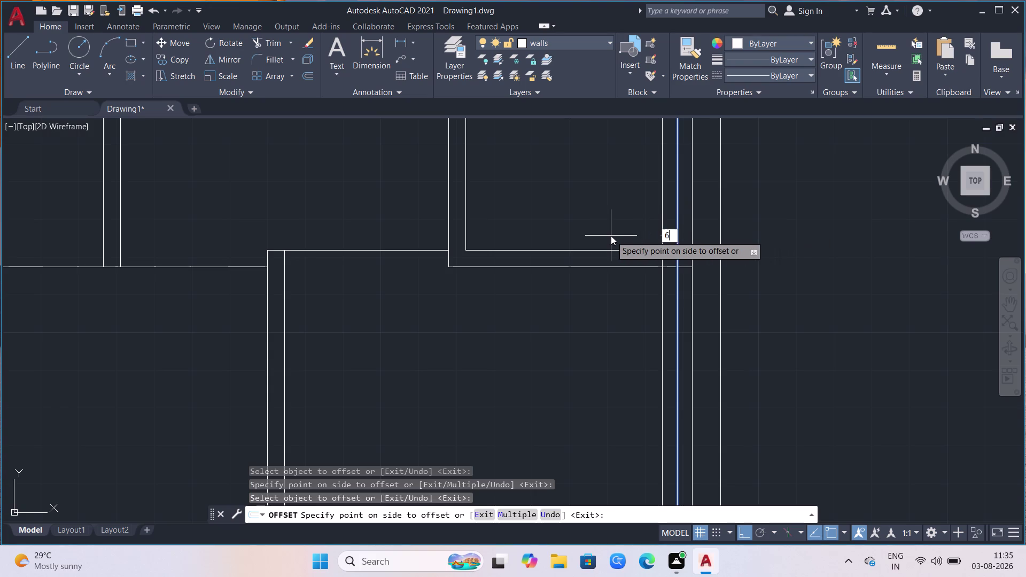
key(BackSpace)
text(2')
text(6)
key(Return)
scroll(down, 3)
scroll(down, 3)
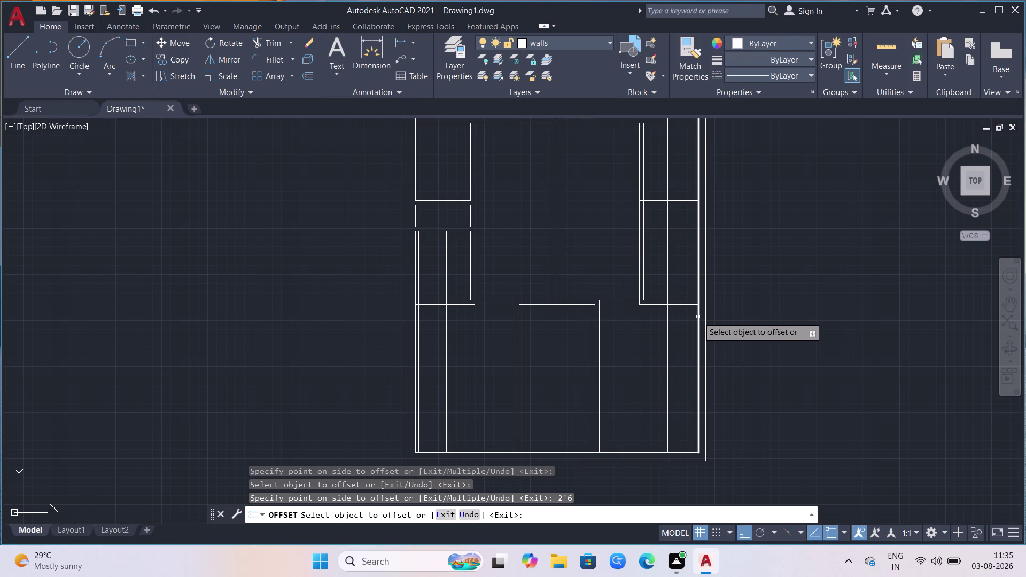
scroll(down, 3)
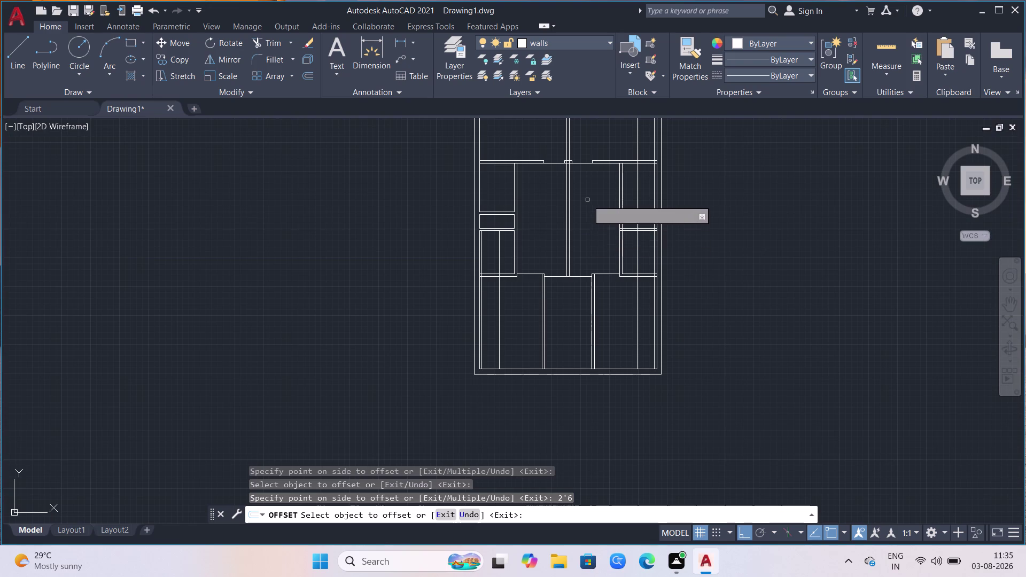
scroll(up, 3)
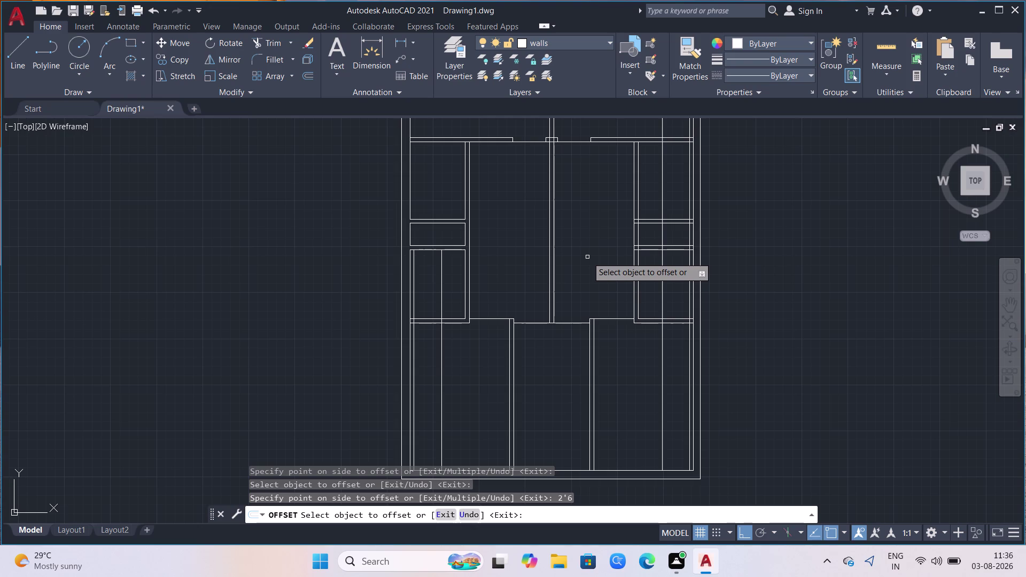
scroll(up, 3)
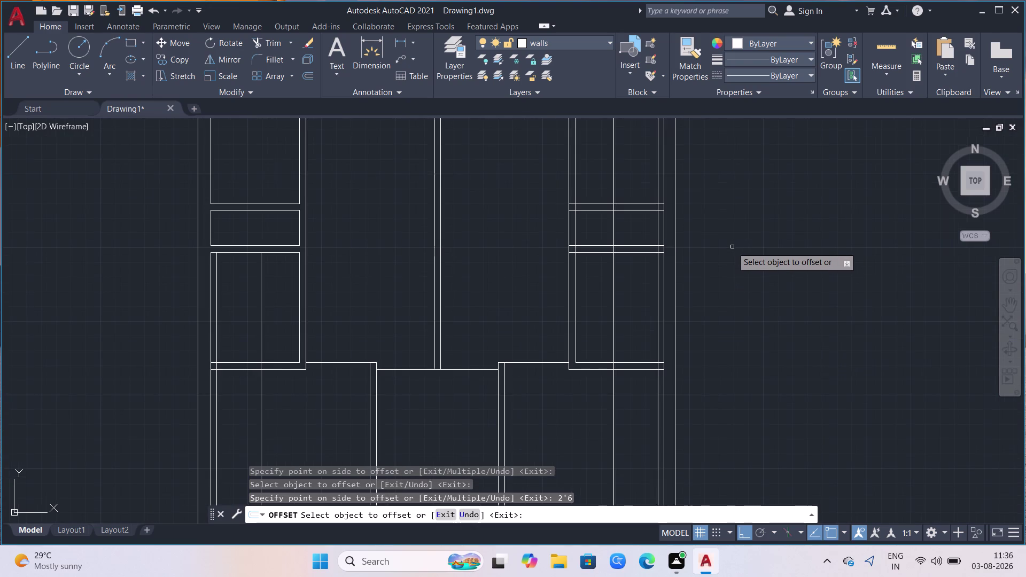
scroll(down, 3)
scroll(down, 3)
scroll(down, 3)
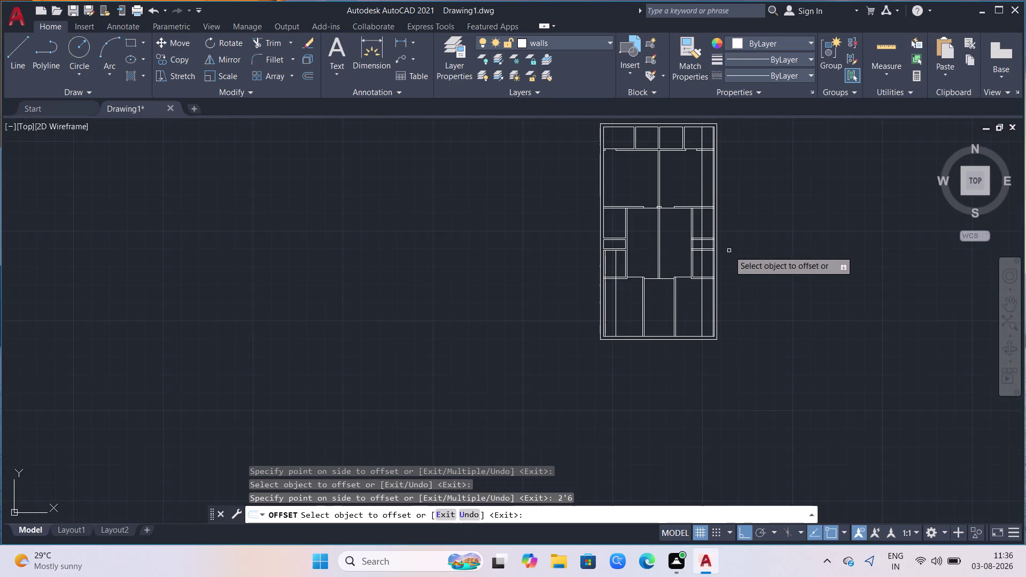
scroll(up, 3)
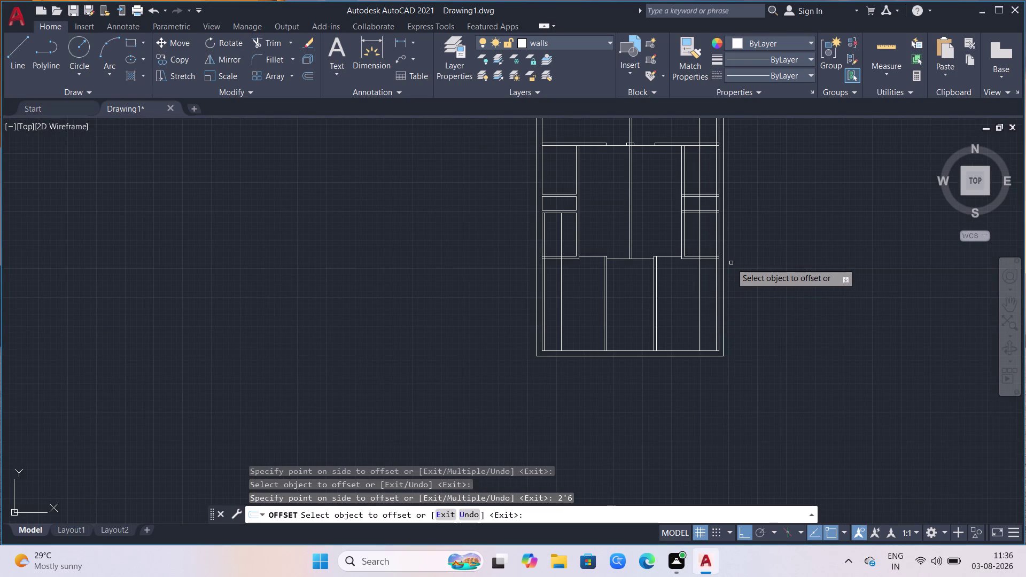
key(Escape)
scroll(up, 3)
scroll(up, 3)
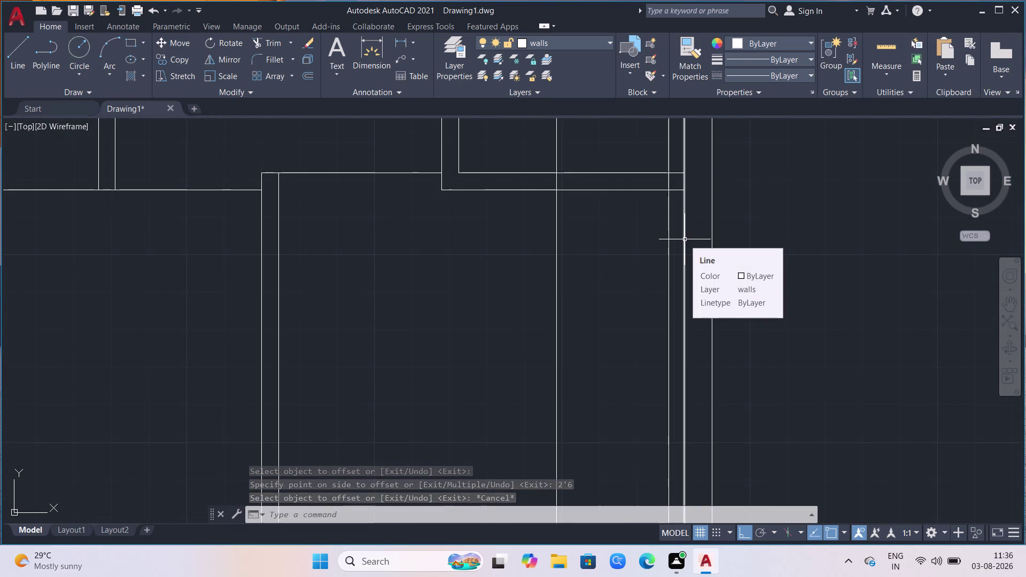
With TR, trim the wall overhangs at the corner and room junction.
text(tr)
key(Return)
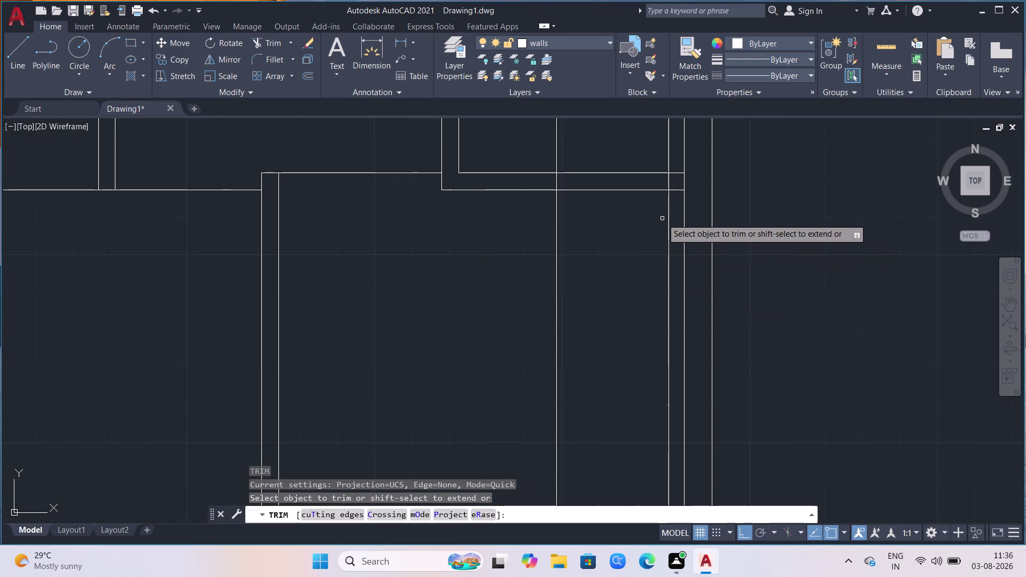
click(669, 214)
click(557, 215)
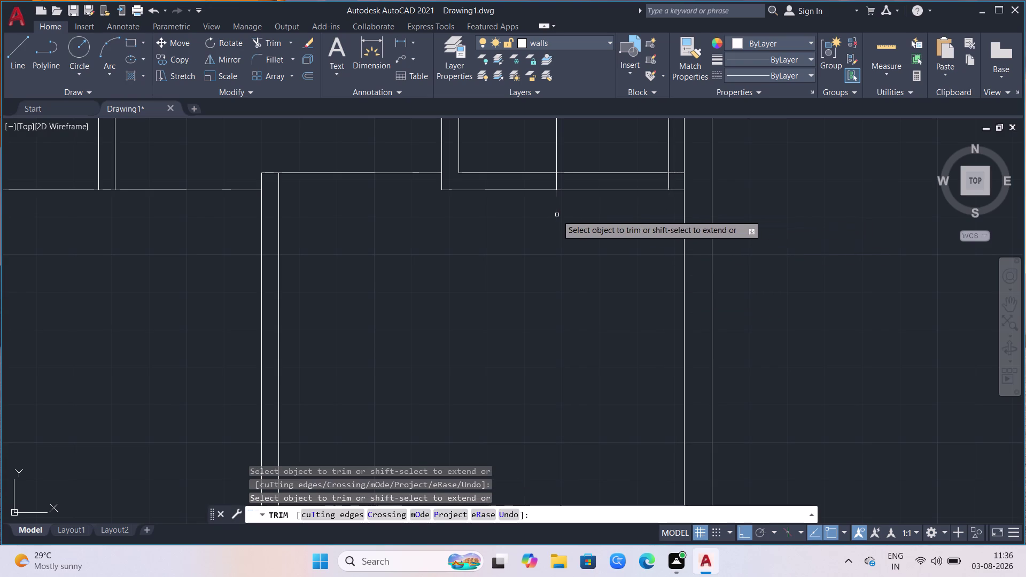
scroll(down, 3)
scroll(down, 3)
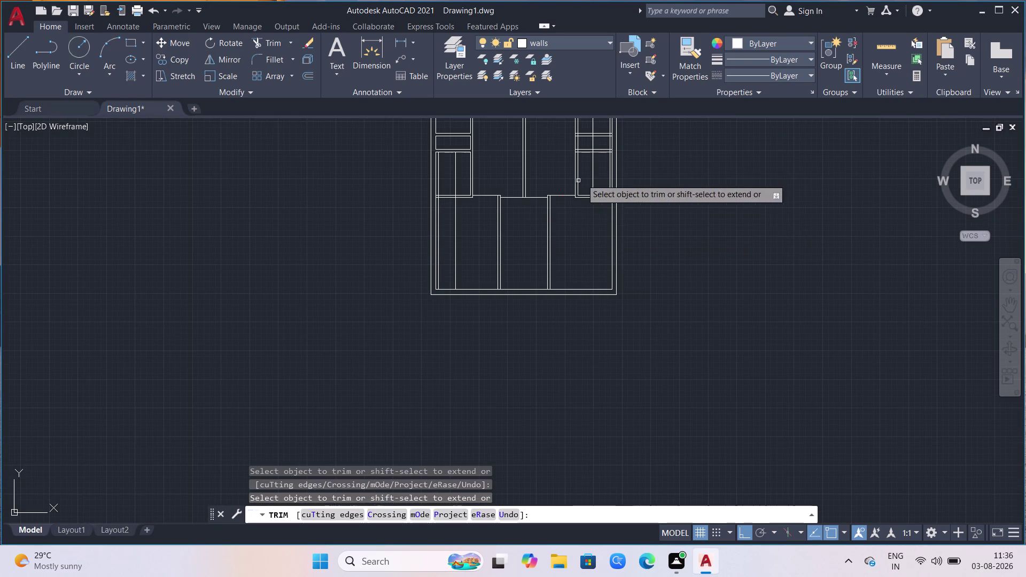
click(456, 212)
scroll(up, 3)
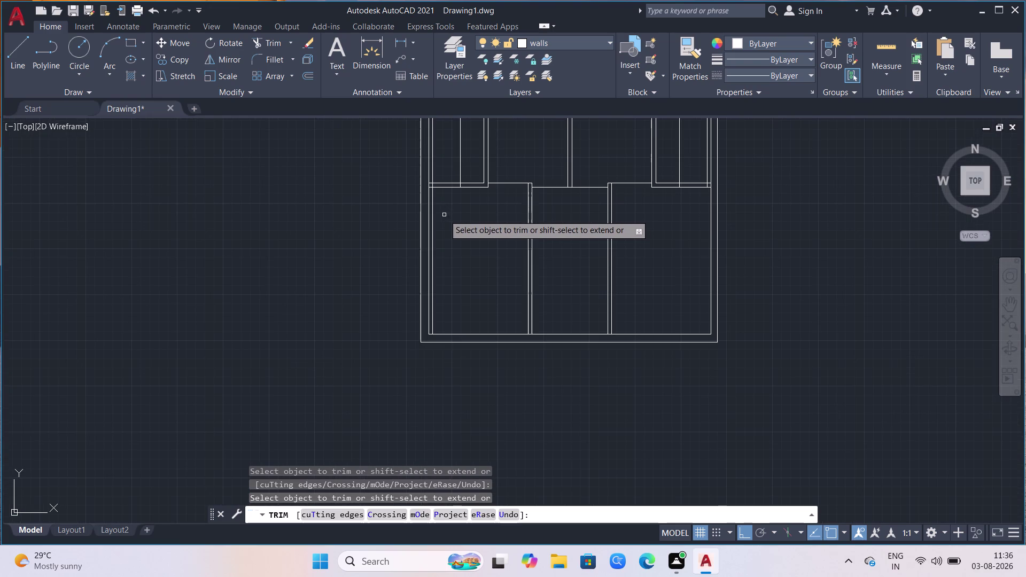
Trim the overhangs in the lower left room and at the top junction.
click(434, 214)
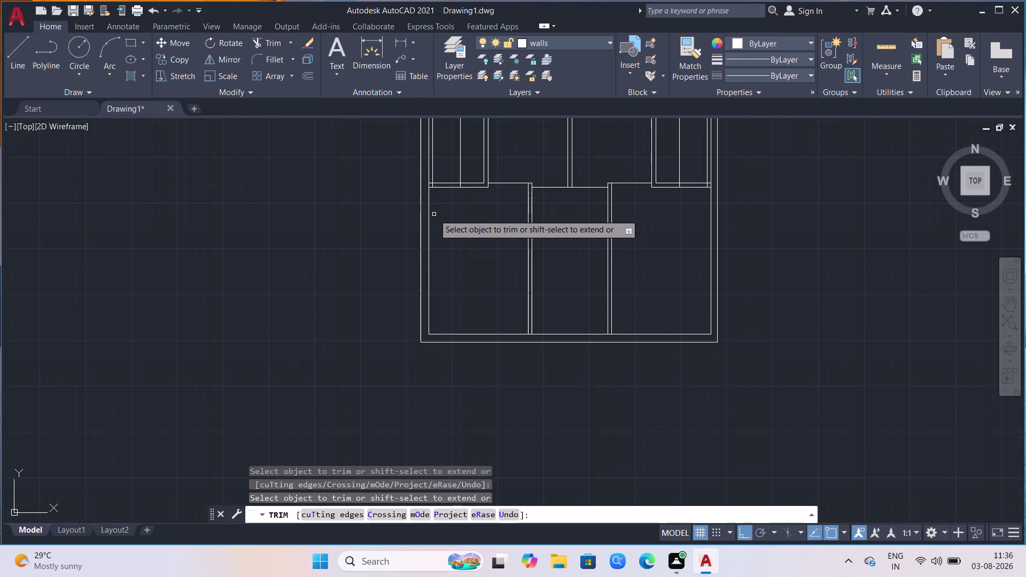
click(448, 188)
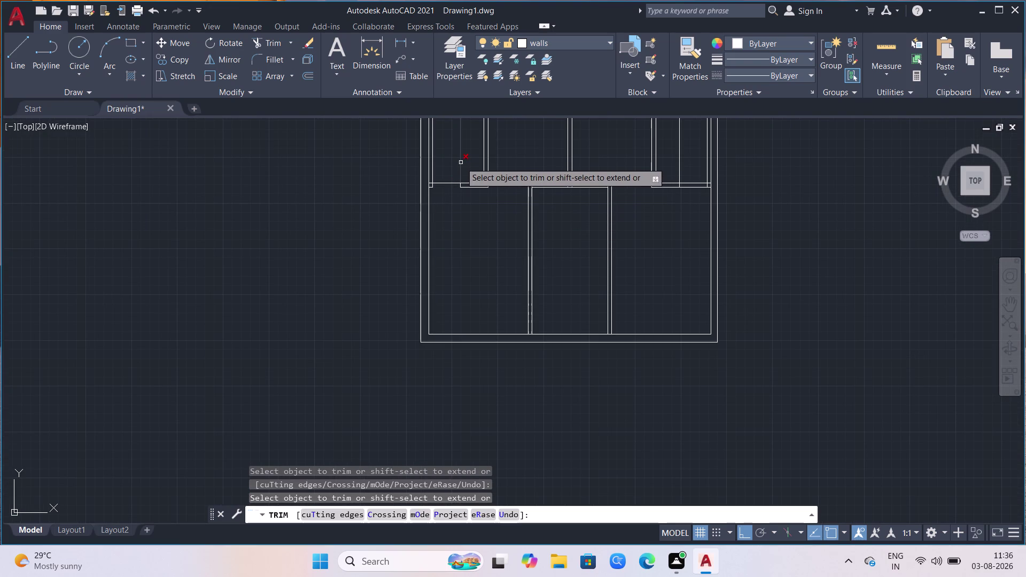
click(460, 163)
click(431, 170)
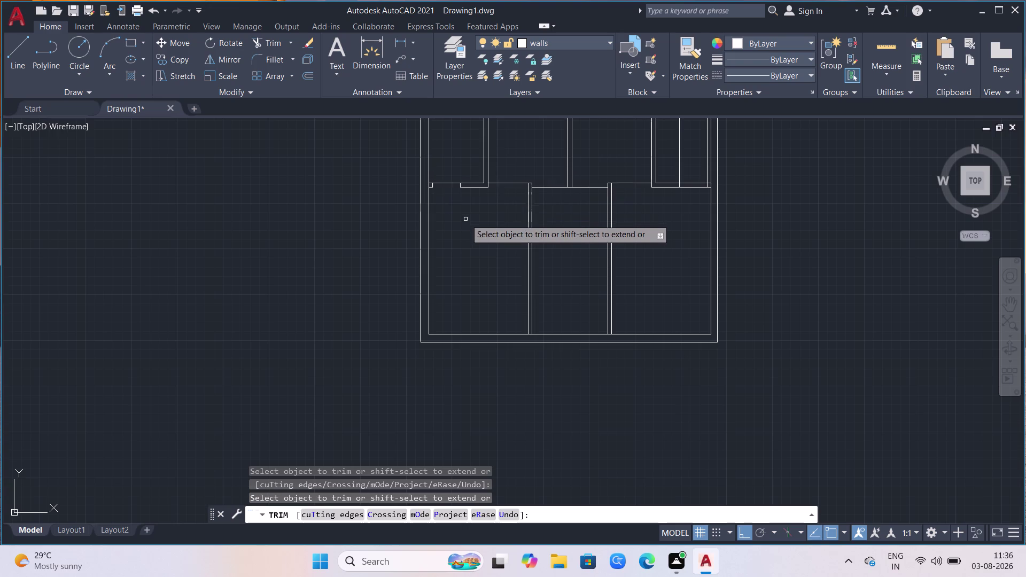
scroll(down, 3)
scroll(up, 3)
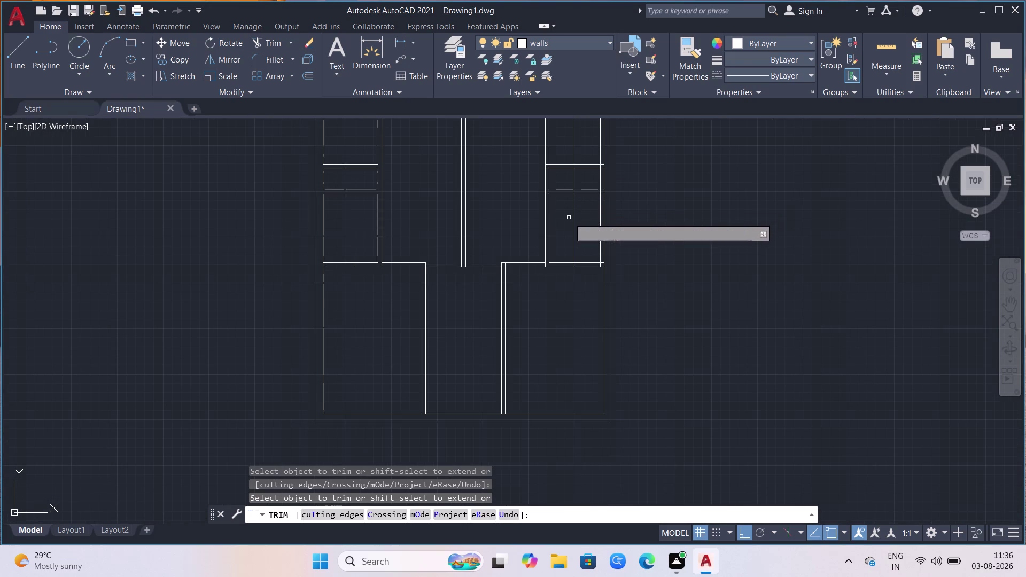
Trim the overhanging wall segments in the right room and end TRIM.
click(572, 252)
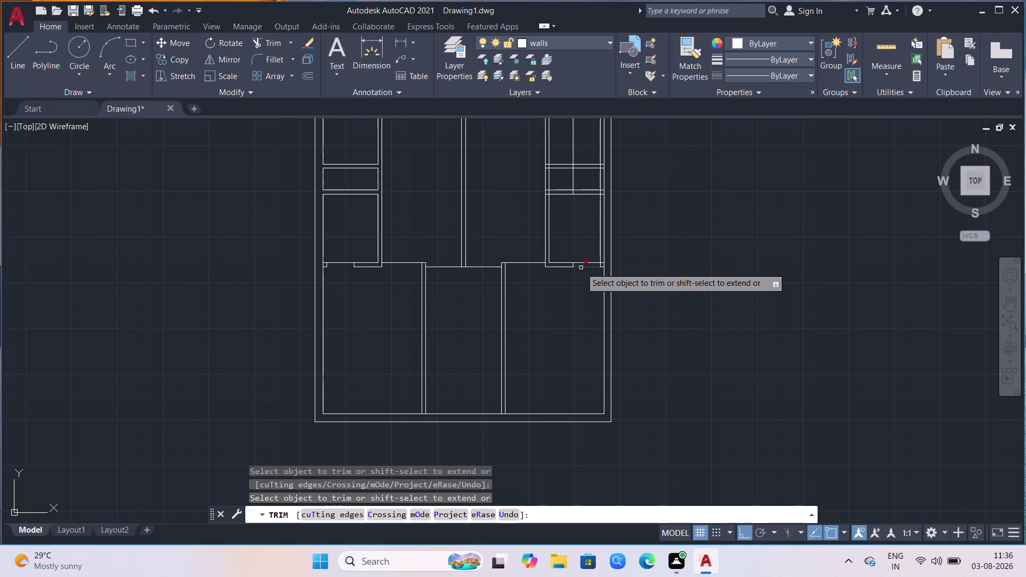
click(581, 268)
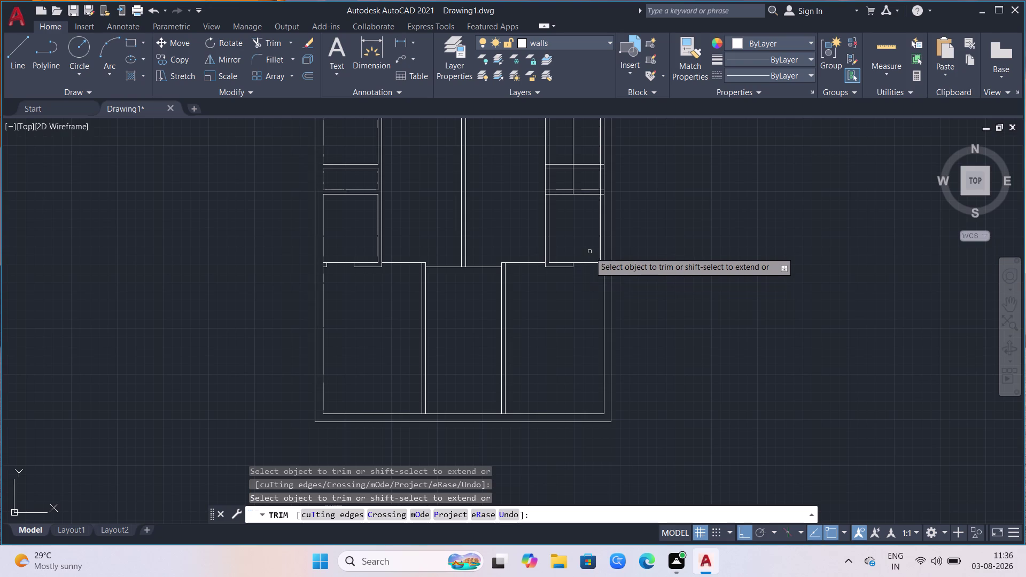
click(598, 248)
scroll(down, 3)
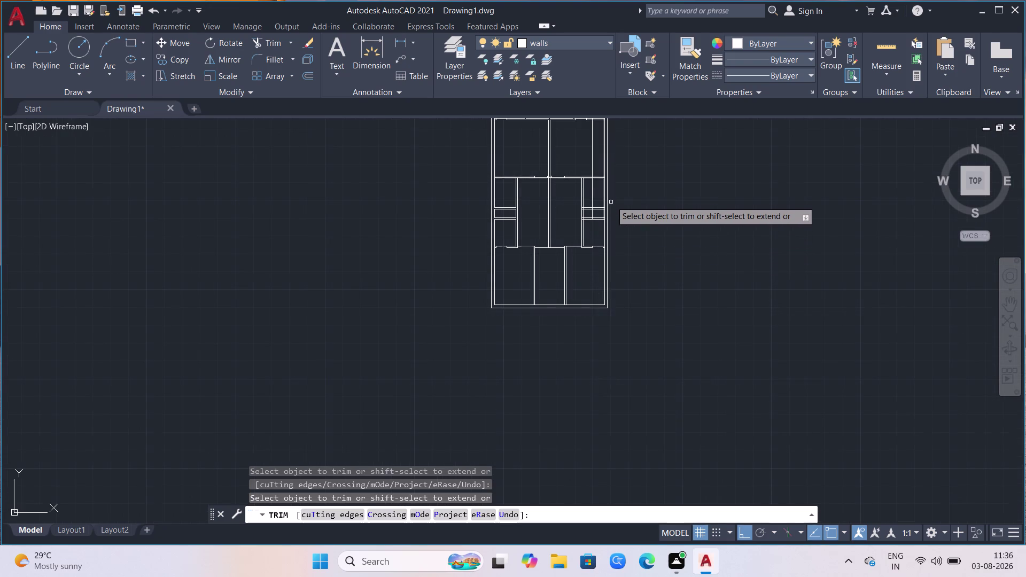
scroll(up, 3)
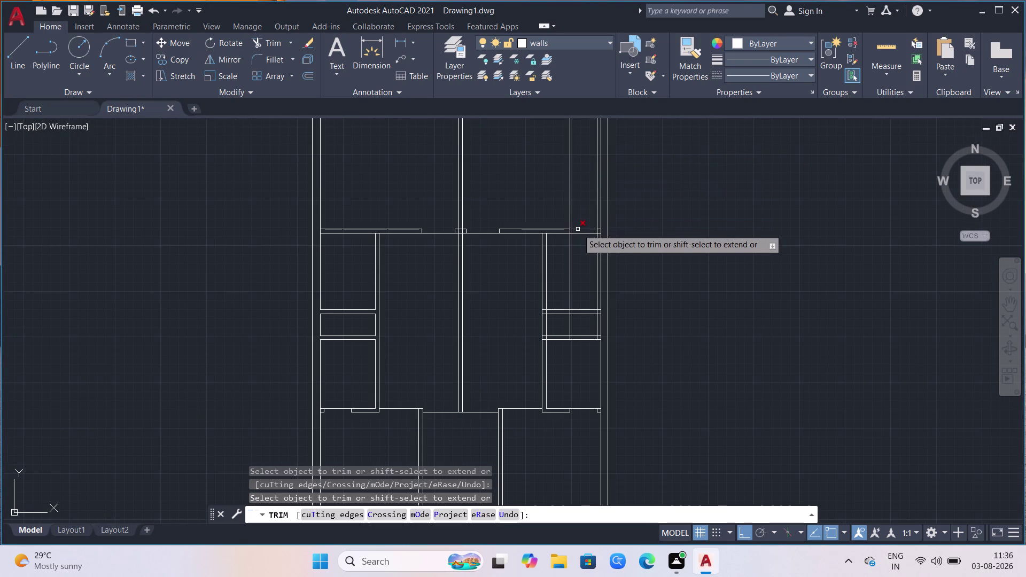
key(Escape)
Select both leftover vertical guide lines on the right side and delete them.
click(598, 266)
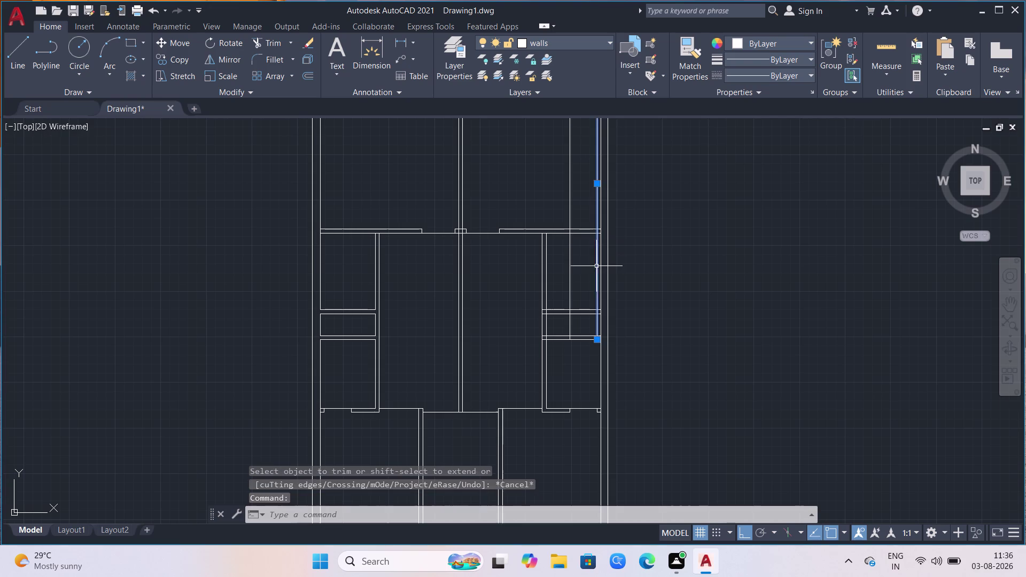
click(571, 271)
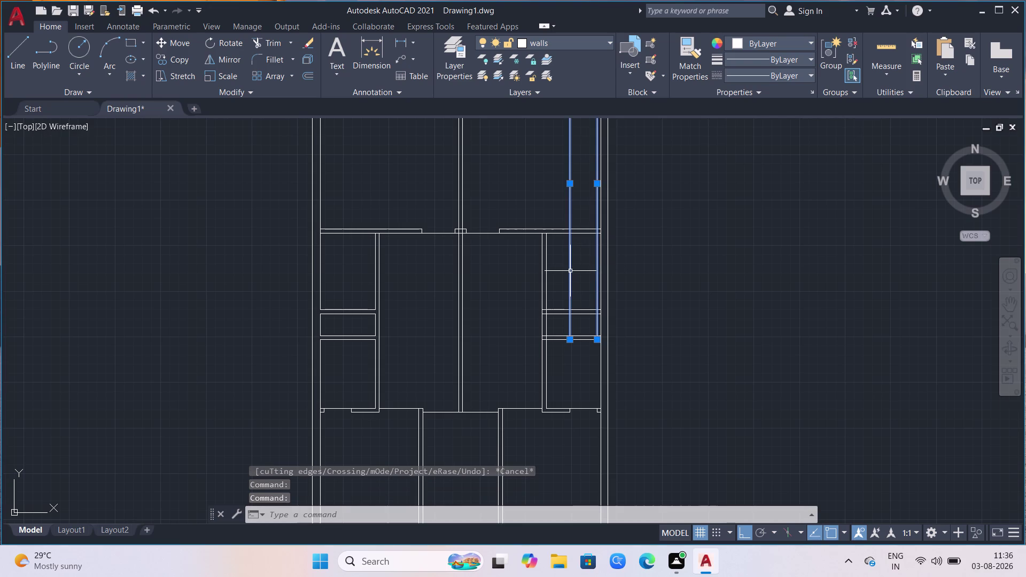
key(Delete)
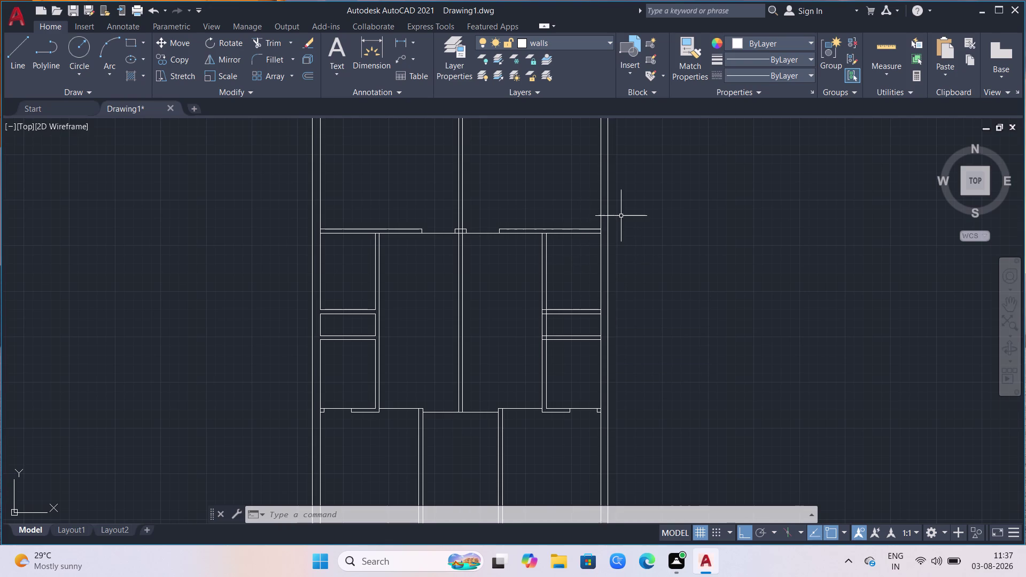
Draw a vertical XLINE through the m2p midpoint of the top wall's two ends.
text(xl)
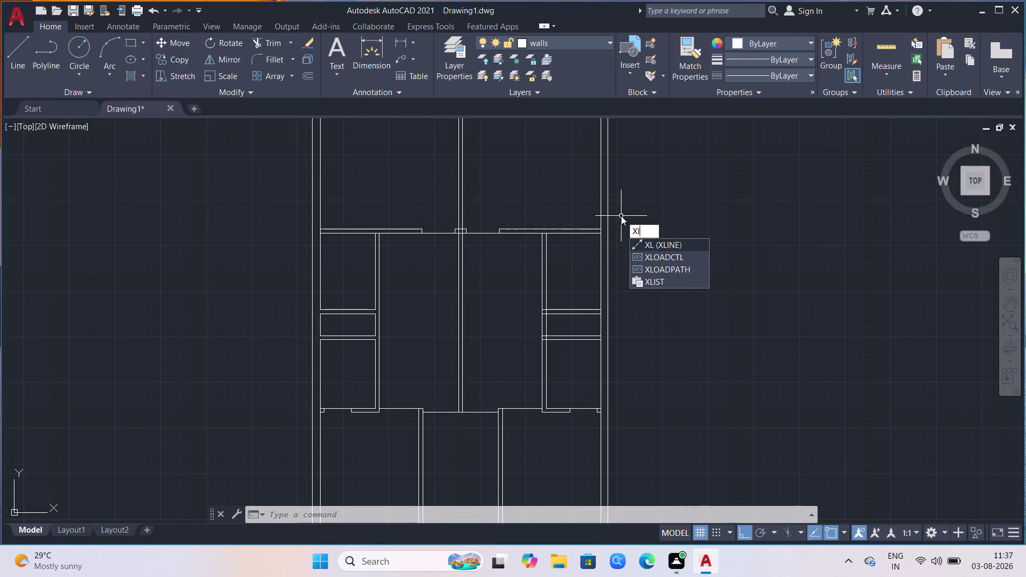
key(Return)
text(m2)
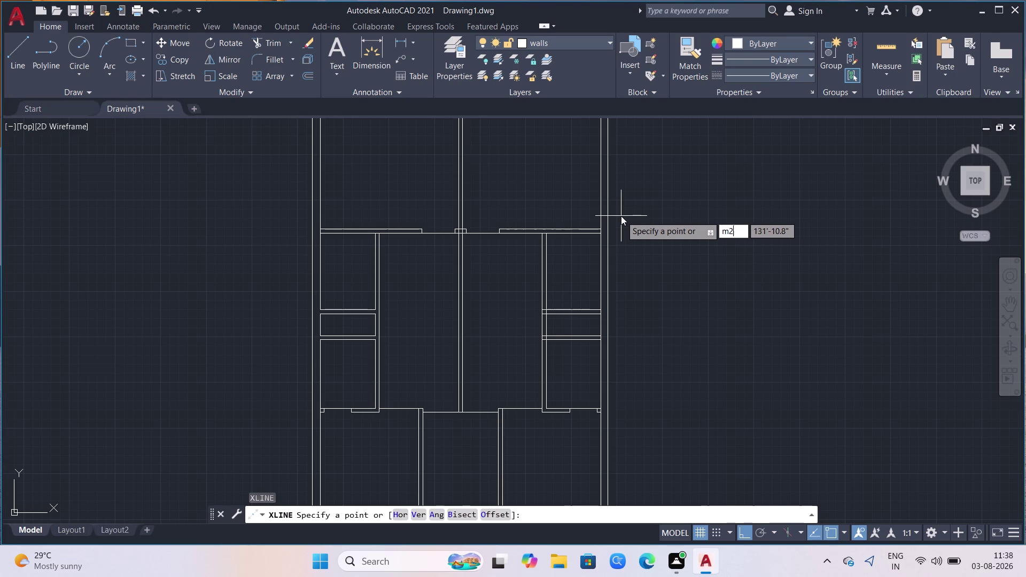
text(p)
key(Return)
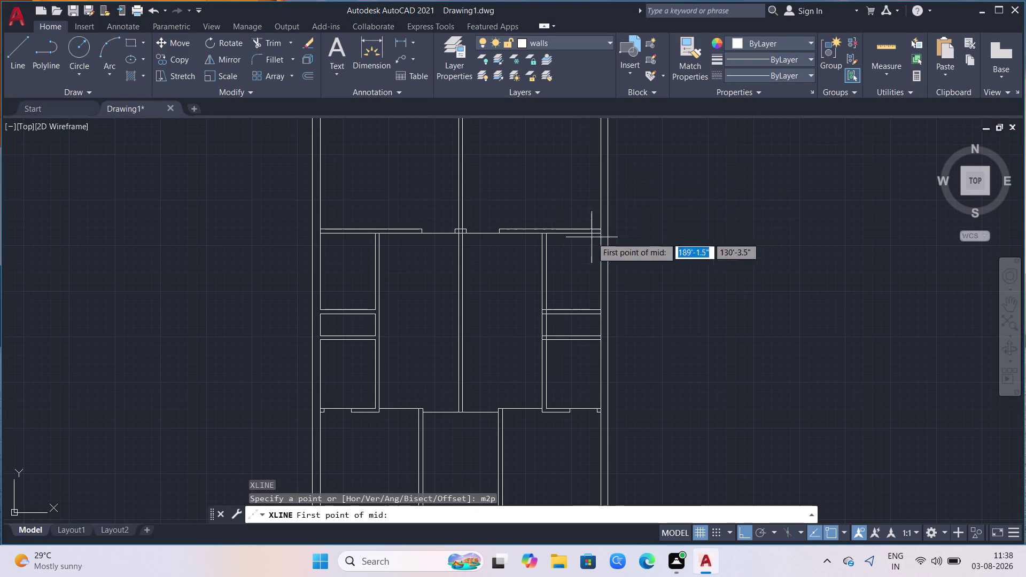
scroll(up, 3)
click(585, 181)
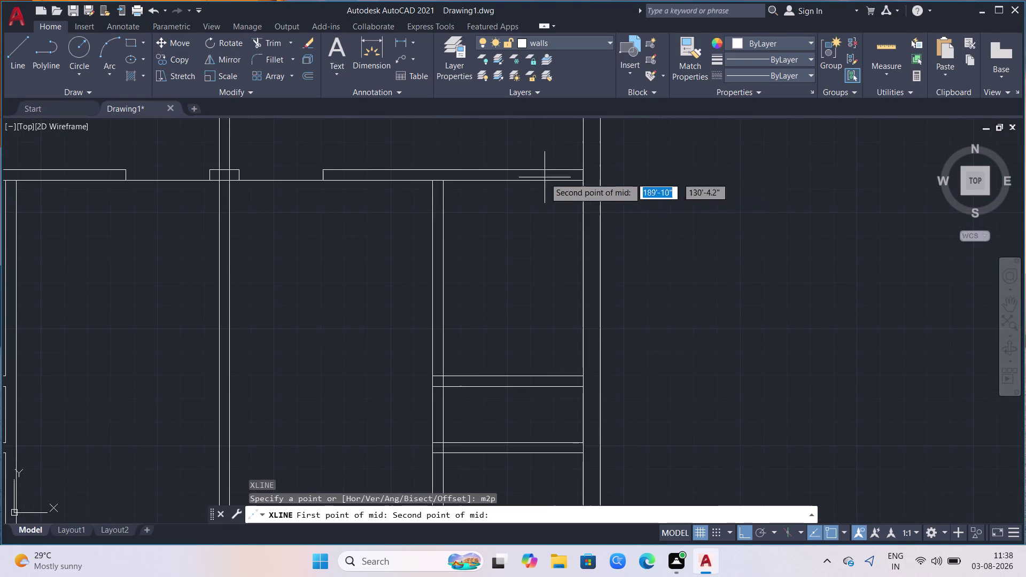
click(442, 185)
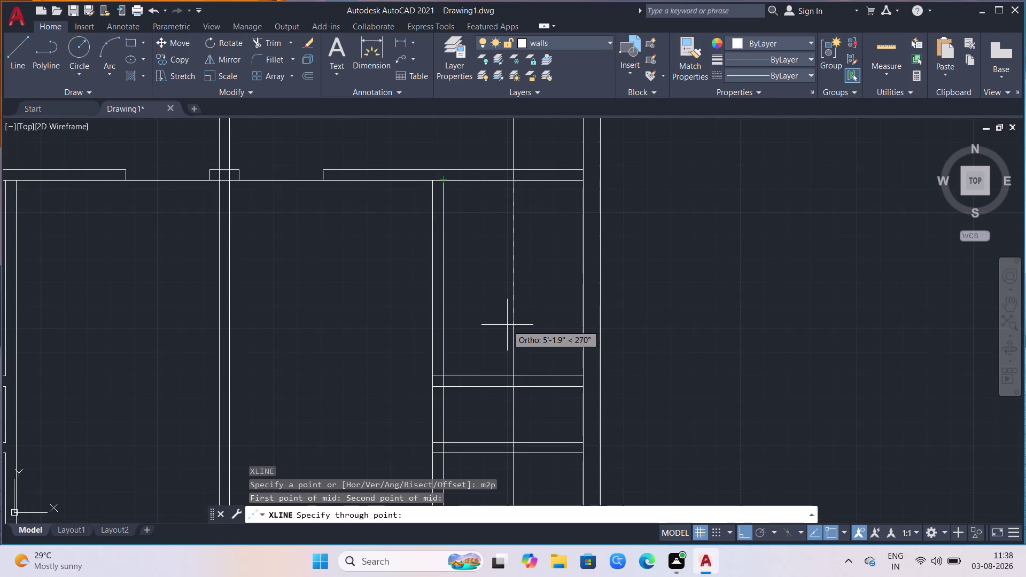
click(507, 325)
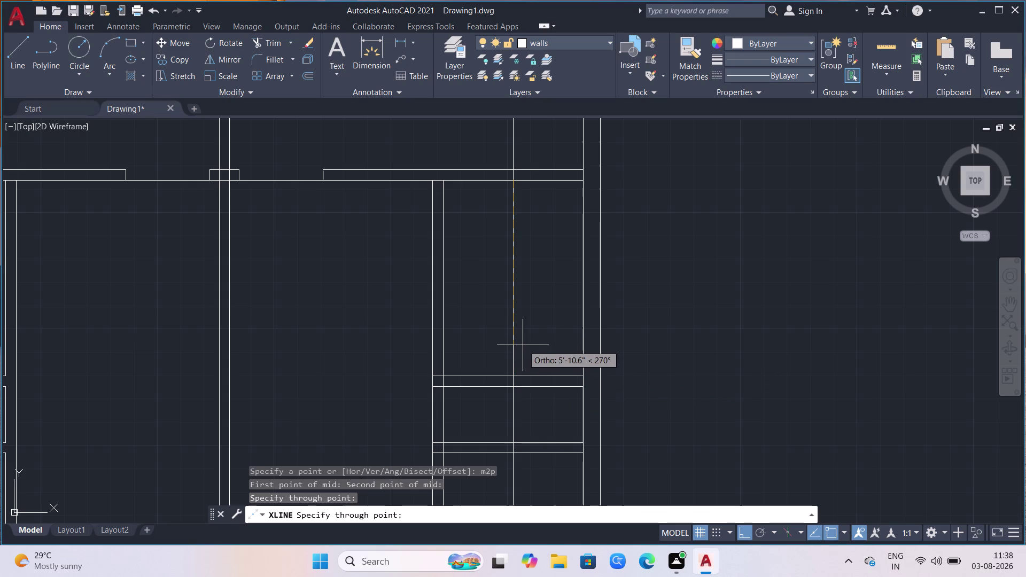
key(Escape)
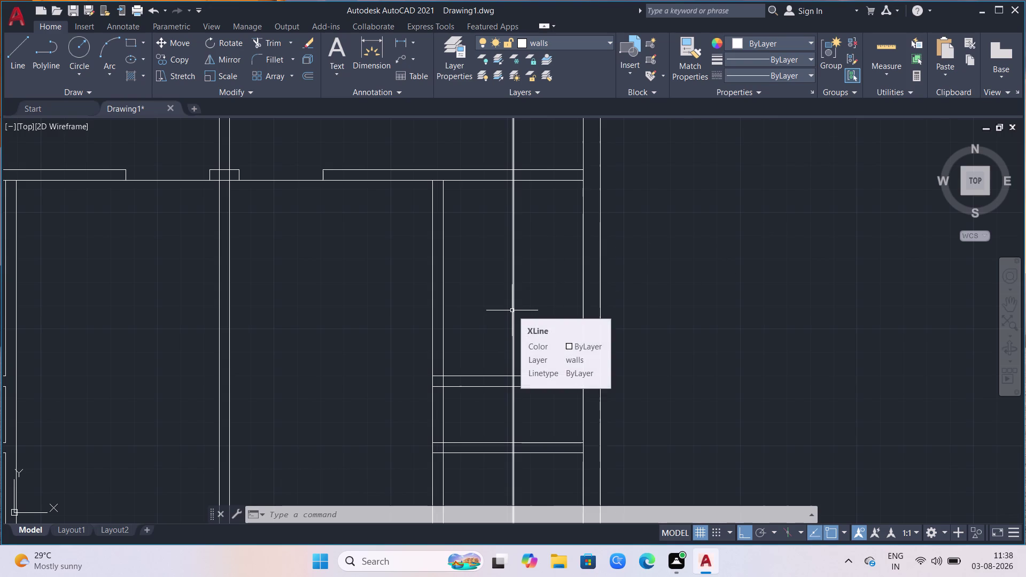
Offset the wall line 1'6" to create the door jamb lines.
key(o)
key(o)
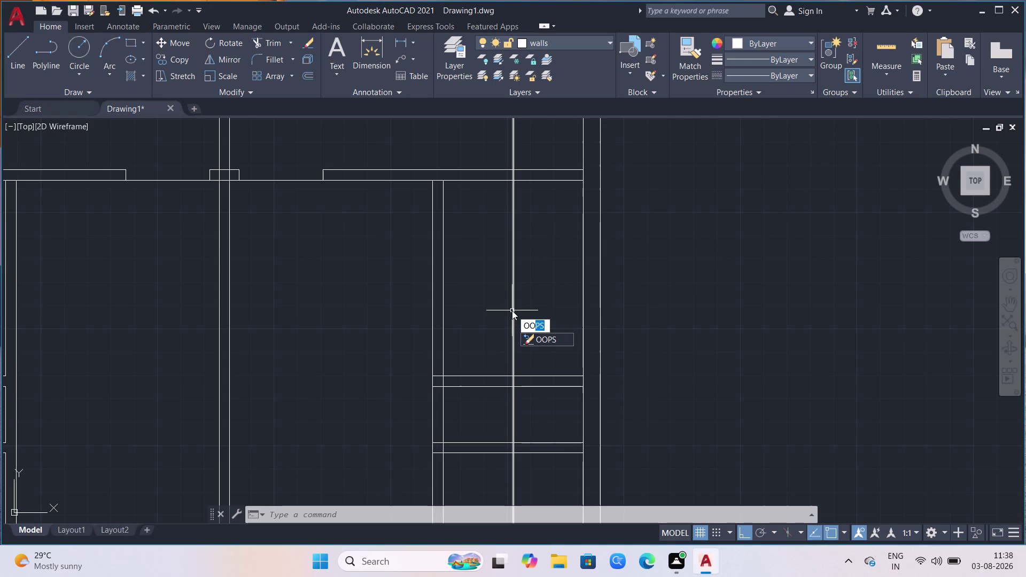
key(BackSpace)
key(BackSpace)
key(Return)
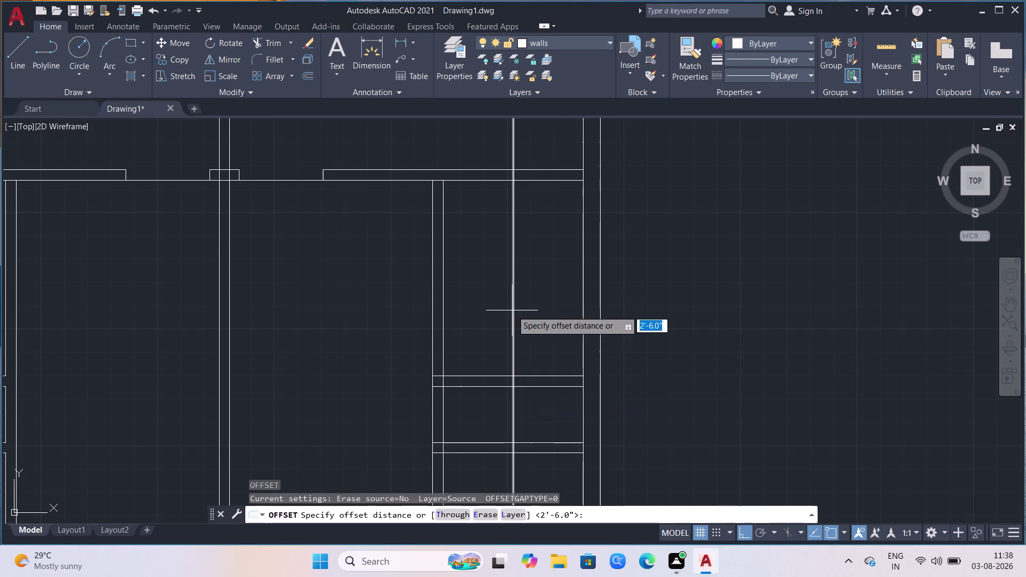
click(511, 380)
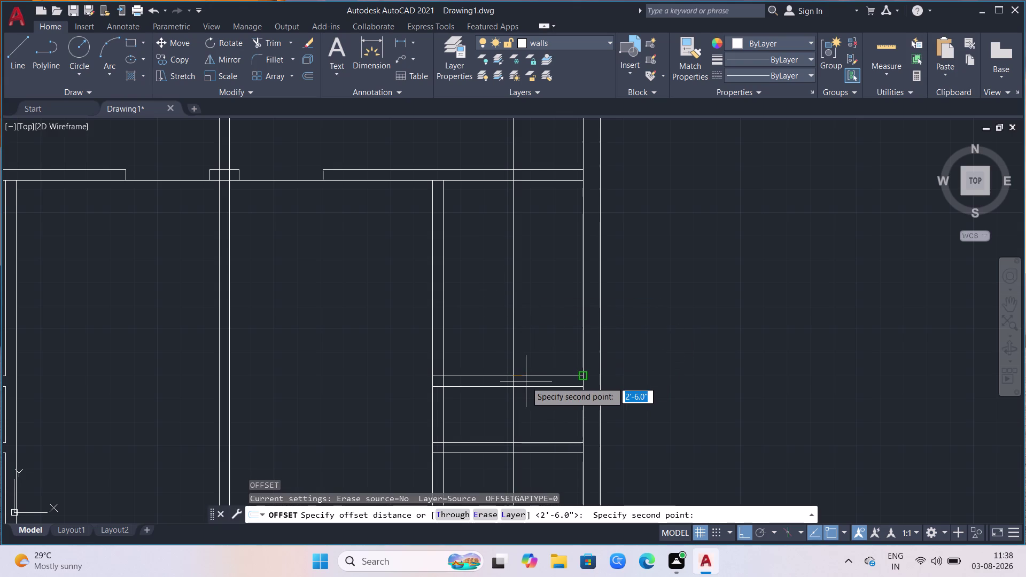
text(1'6)
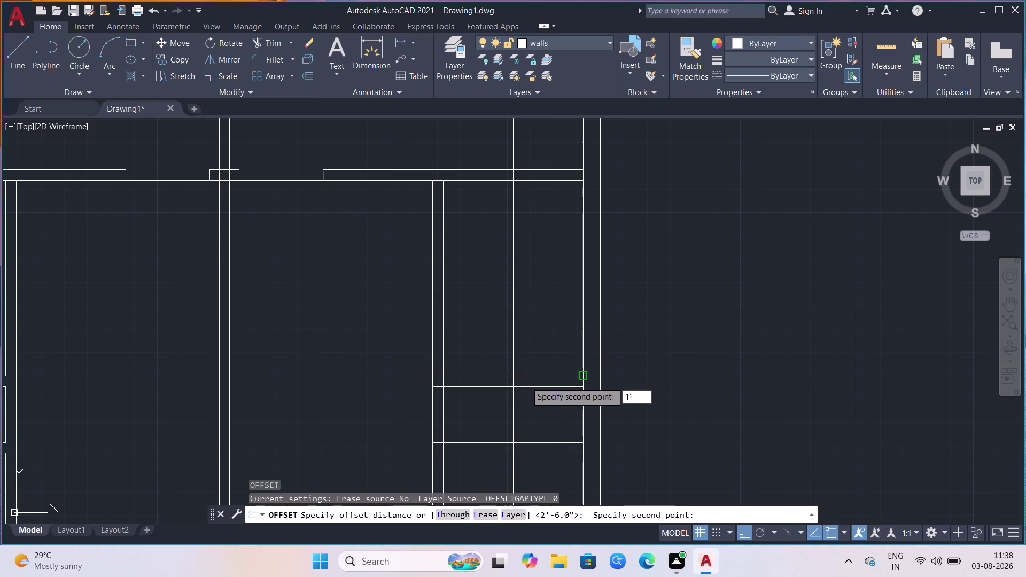
key(Return)
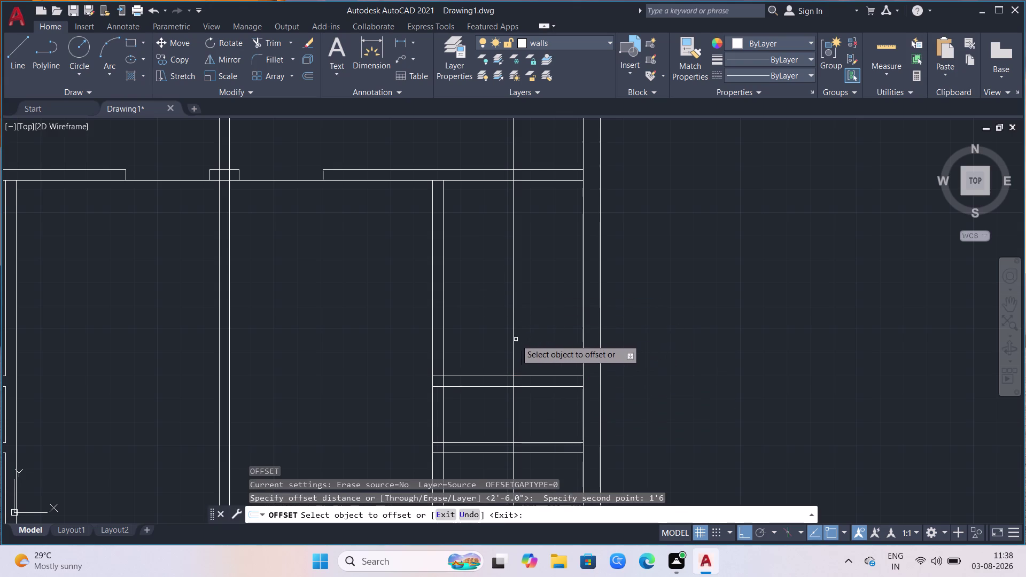
click(511, 342)
click(511, 342)
click(511, 342)
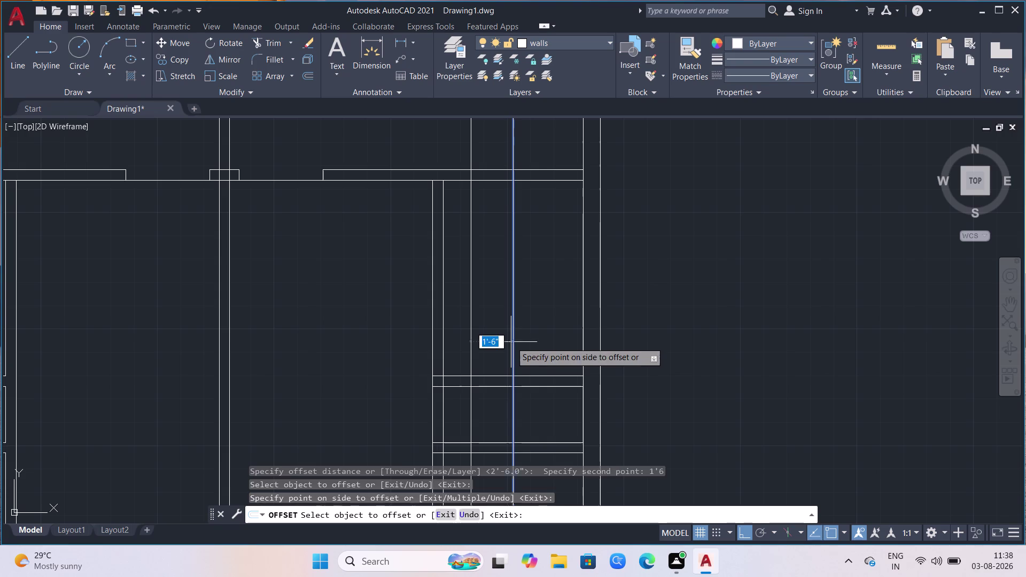
click(528, 345)
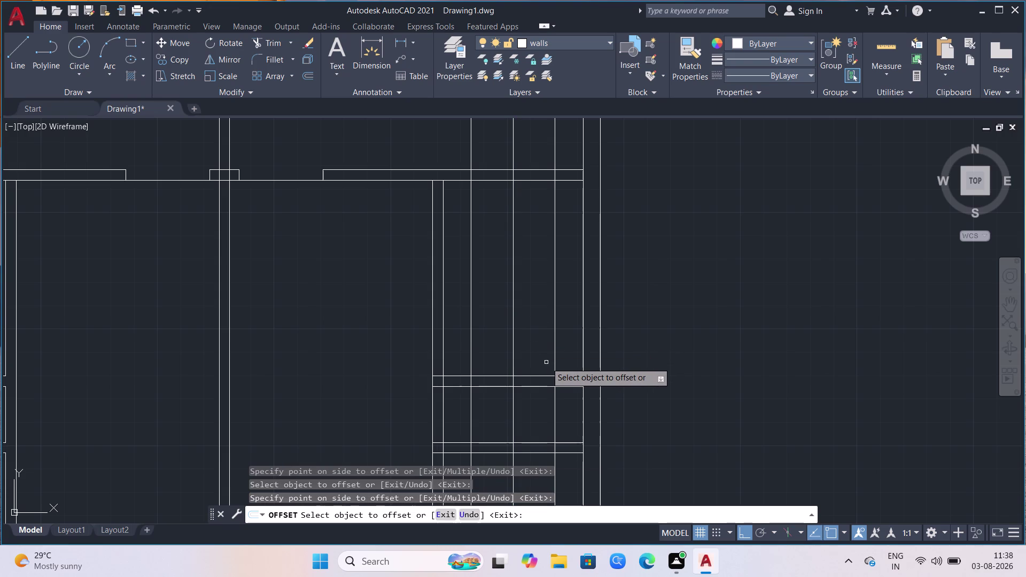
scroll(down, 3)
scroll(down, 3)
key(Escape)
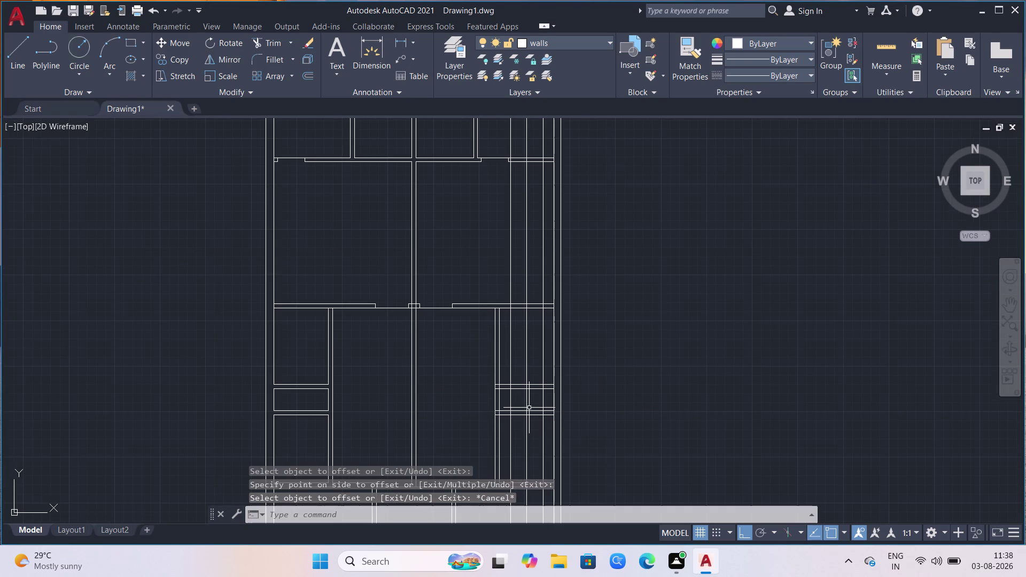
Trim the wall lines between the jambs using a fence and clean-up picks.
text(tr)
key(Return)
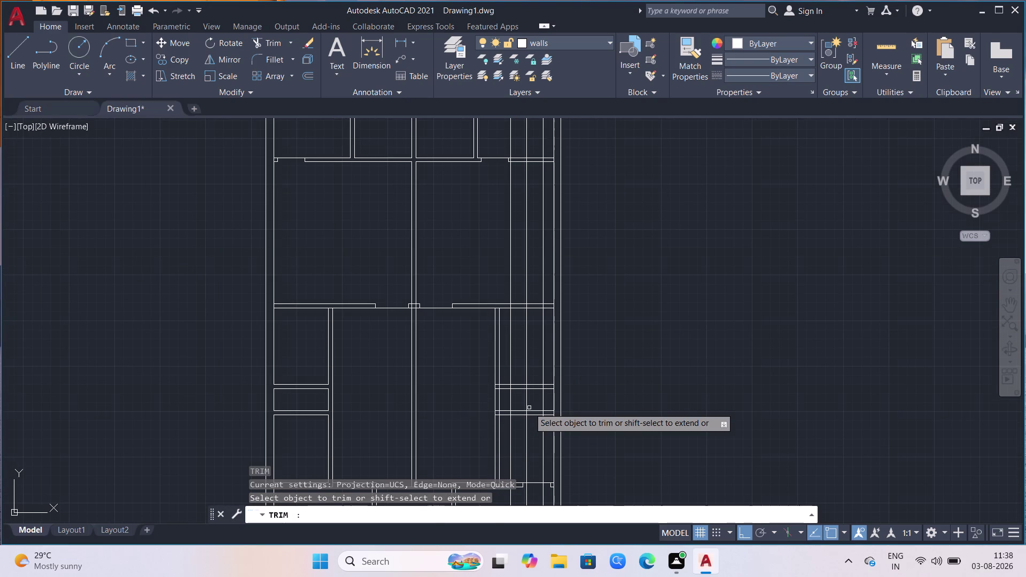
click(545, 372)
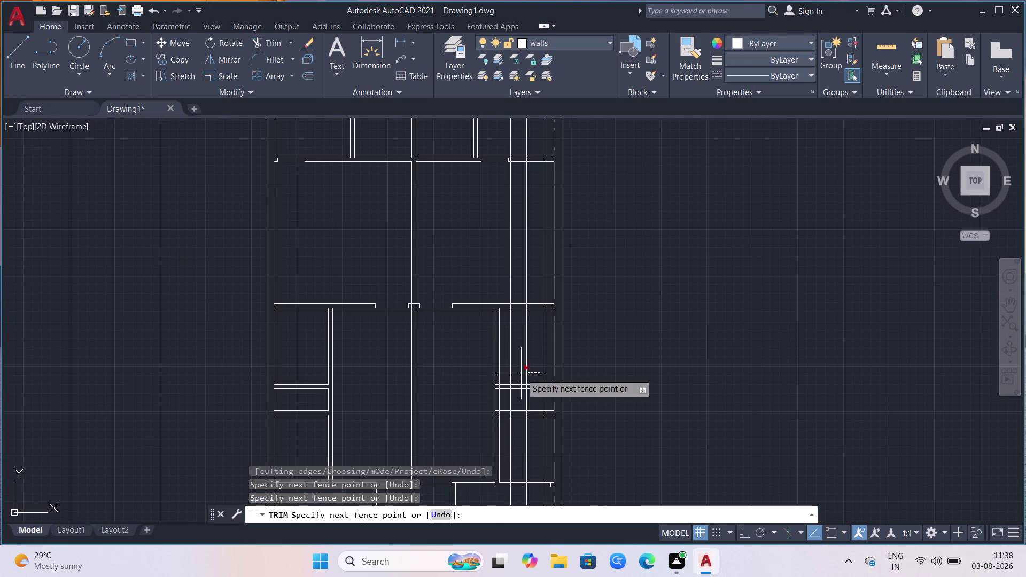
click(510, 376)
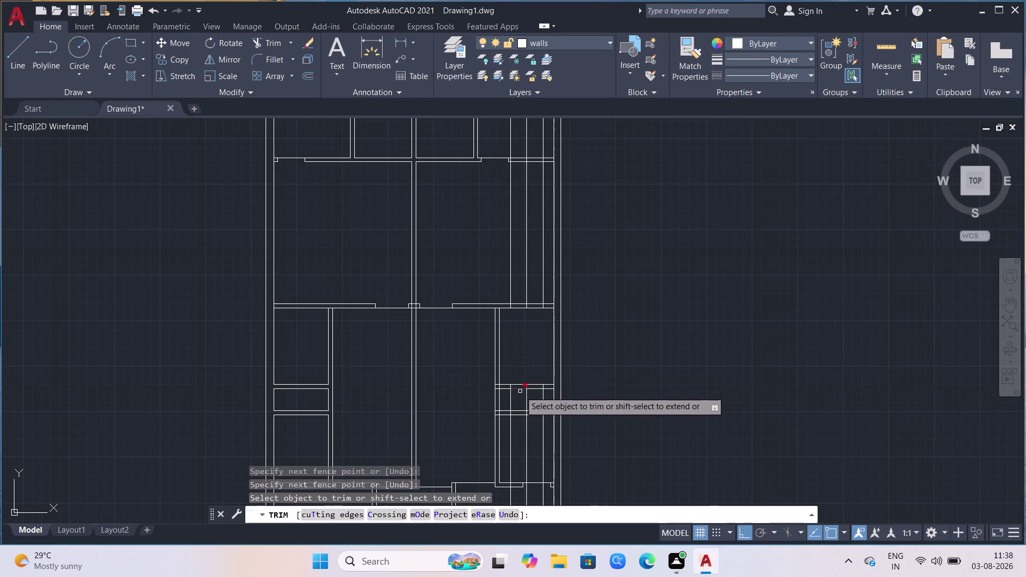
scroll(up, 3)
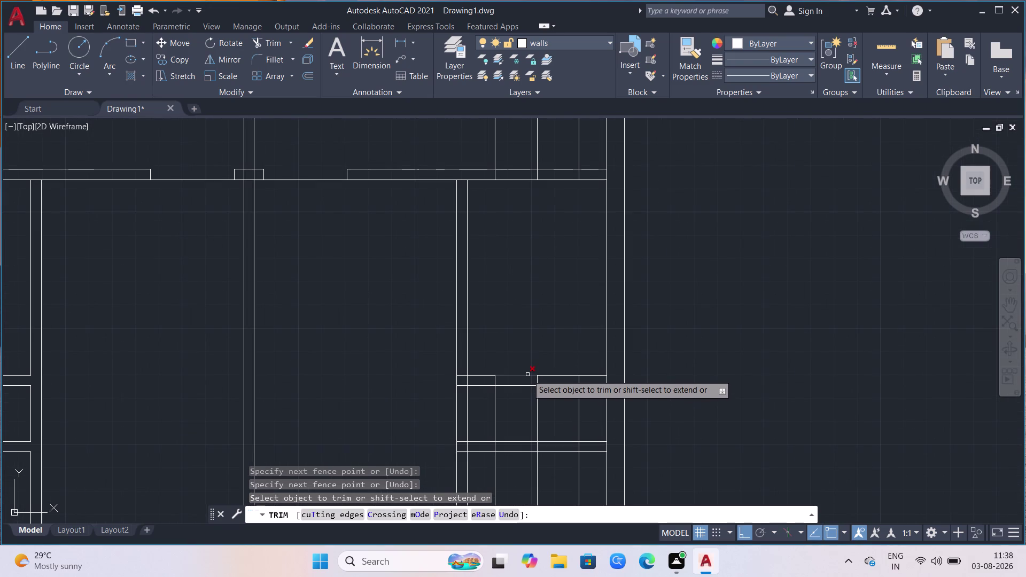
click(527, 375)
click(527, 386)
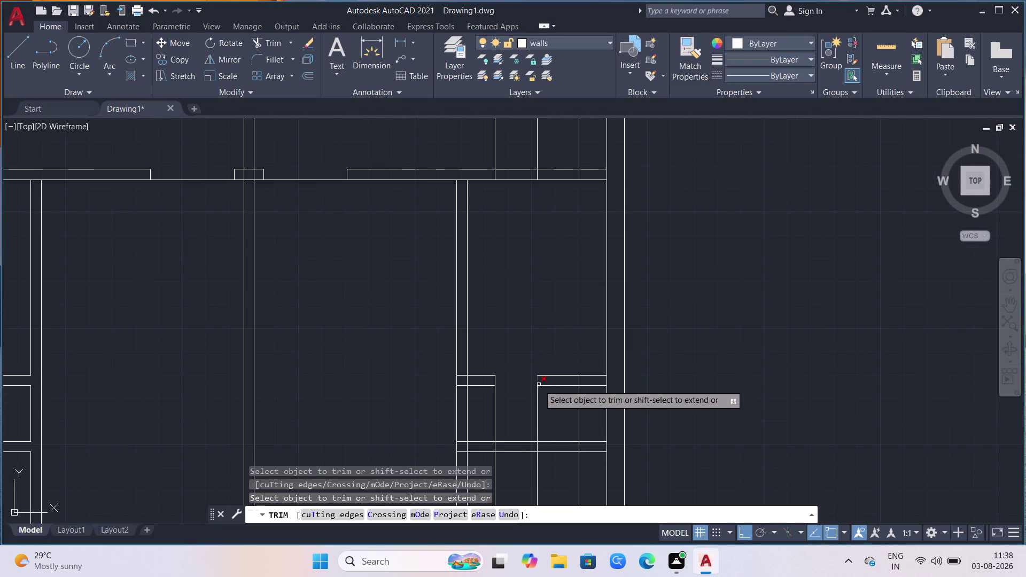
click(539, 385)
click(537, 389)
click(540, 387)
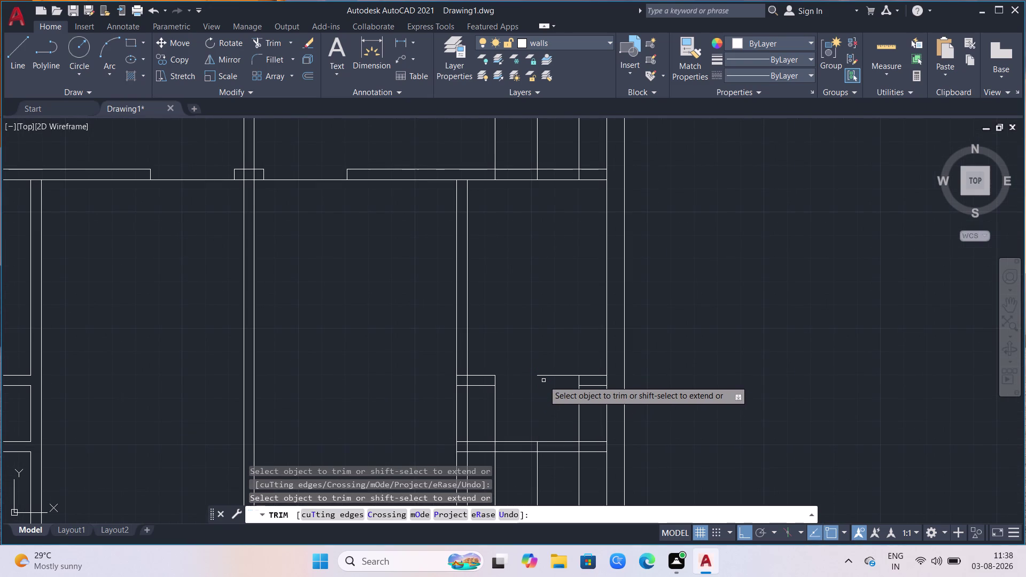
click(550, 375)
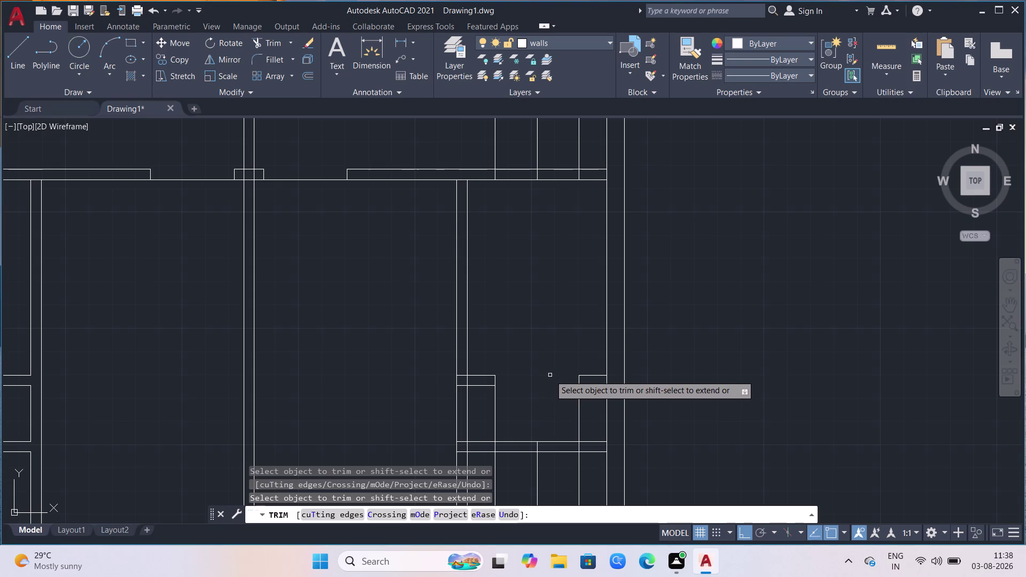
click(579, 394)
click(493, 393)
Trim the lower wall lines at the second opening with fence crossings and picks.
scroll(down, 3)
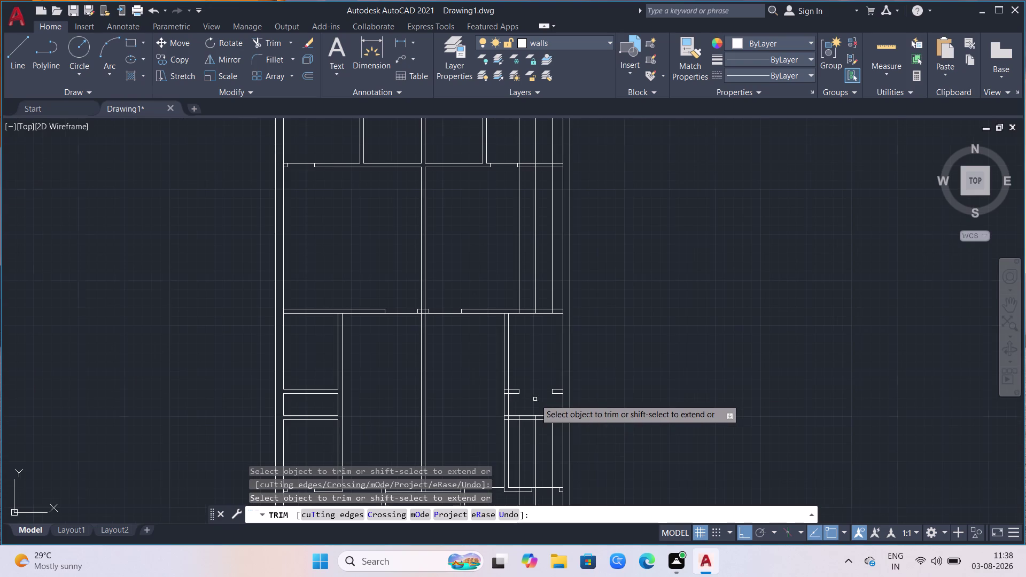
scroll(up, 3)
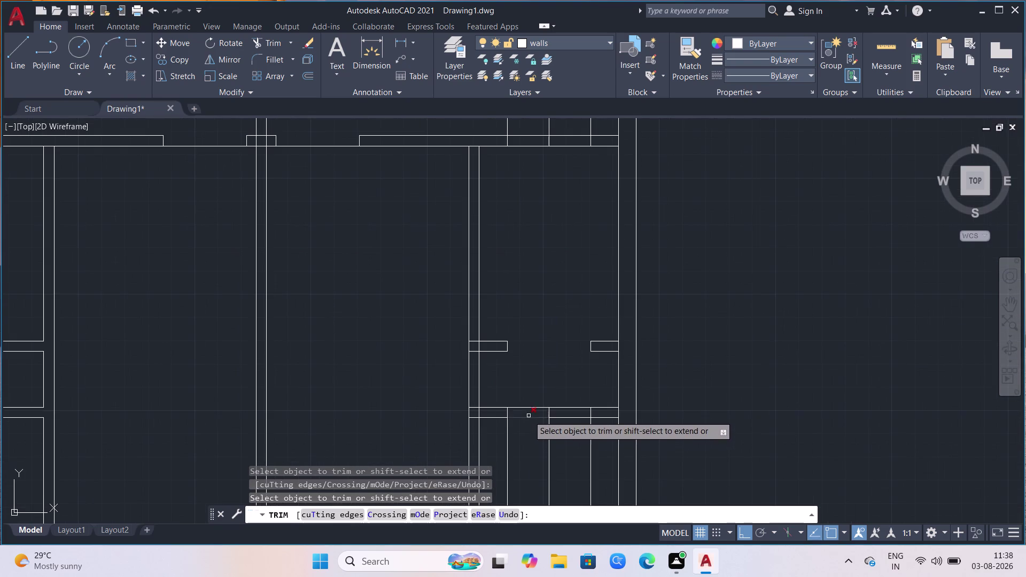
click(529, 416)
click(532, 399)
drag(534, 406, 536, 412)
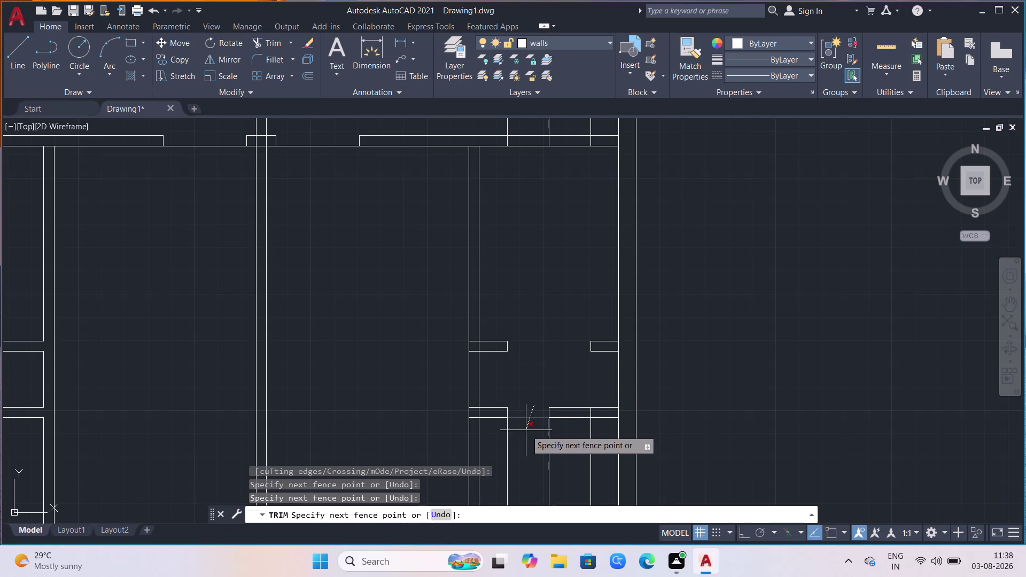
click(526, 431)
drag(549, 419, 556, 419)
click(570, 405)
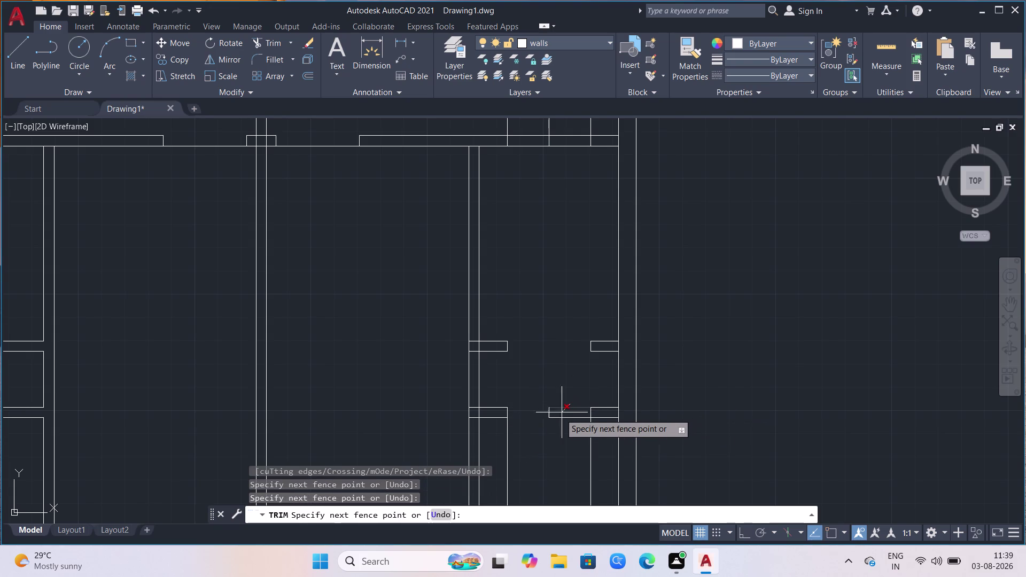
click(542, 419)
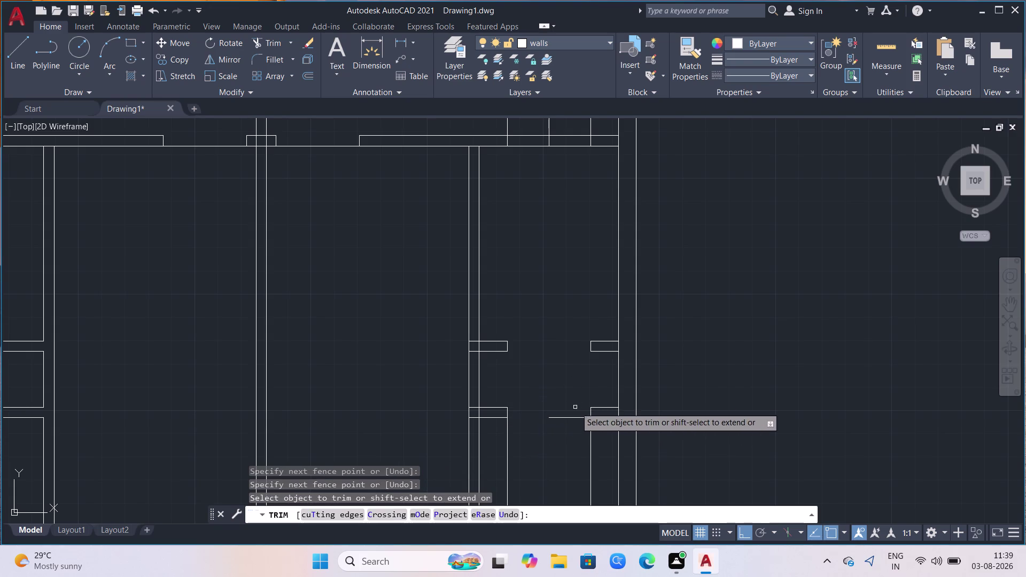
click(579, 405)
click(568, 431)
scroll(down, 3)
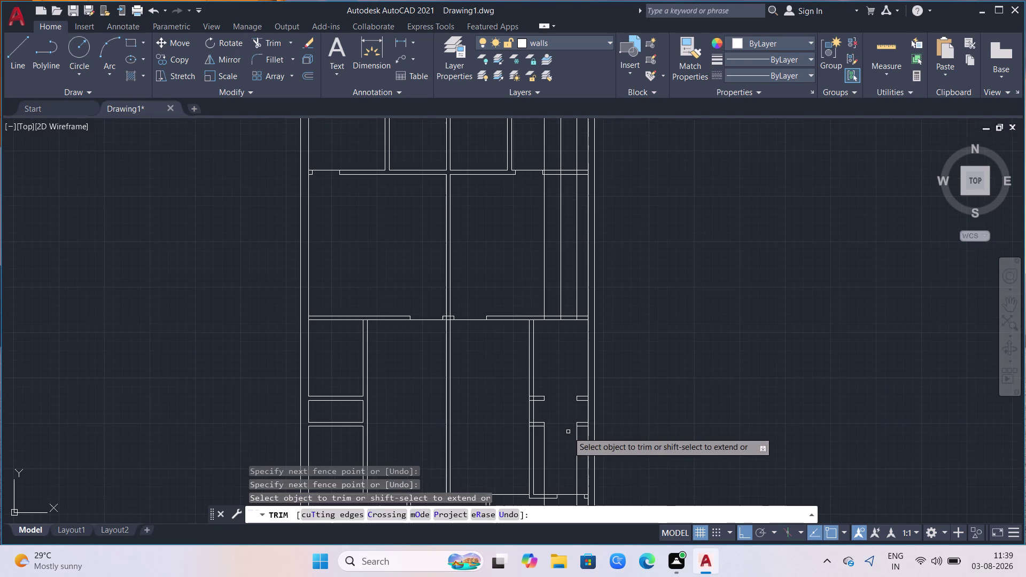
key(Escape)
Window-select wall lines above the right-hand room.
click(582, 301)
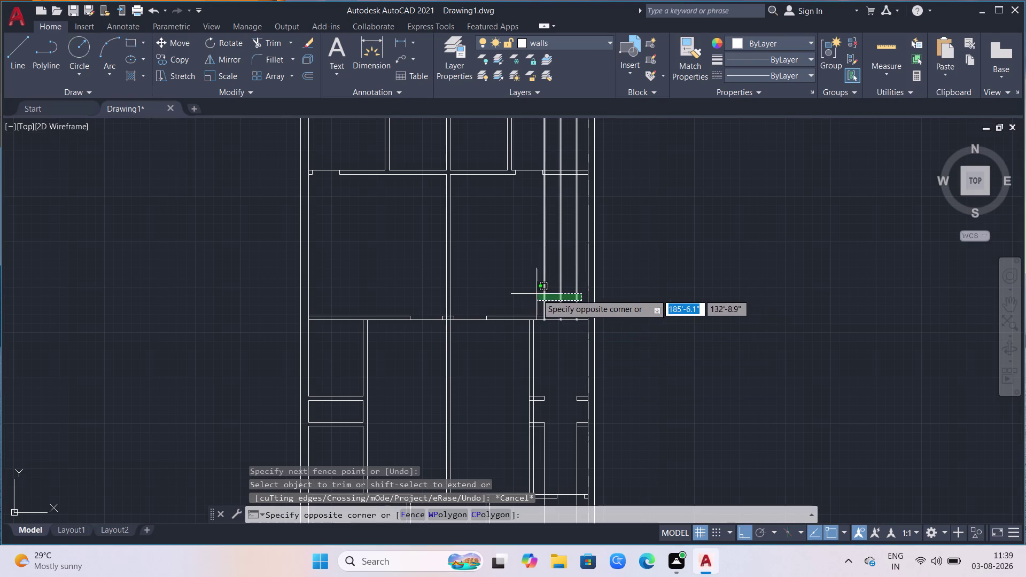
click(537, 294)
scroll(down, 3)
scroll(up, 3)
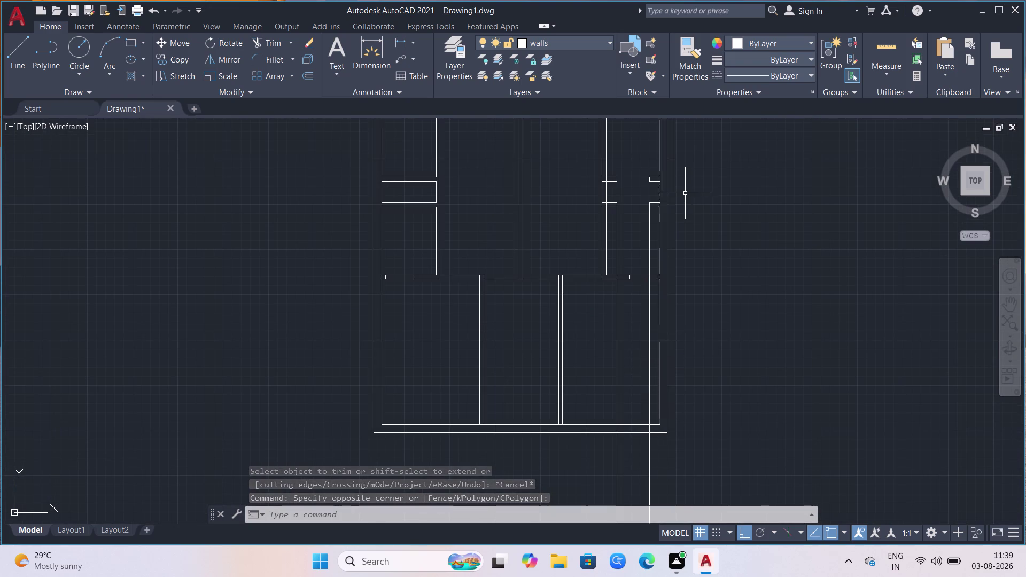
Fence-trim the right wall lines, undo it, and trim one segment instead.
scroll(up, 3)
key(t)
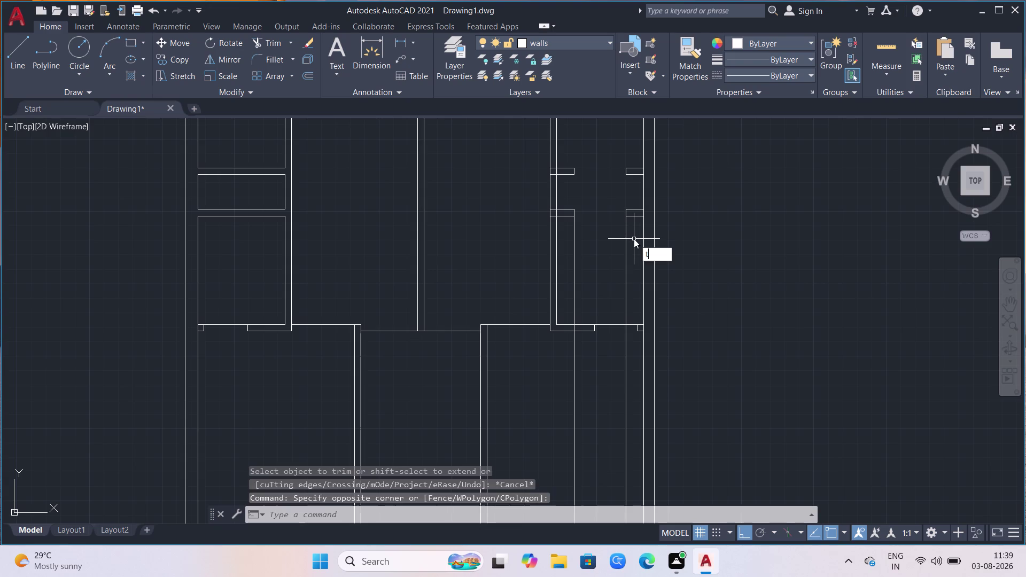
key(r)
key(Return)
click(630, 249)
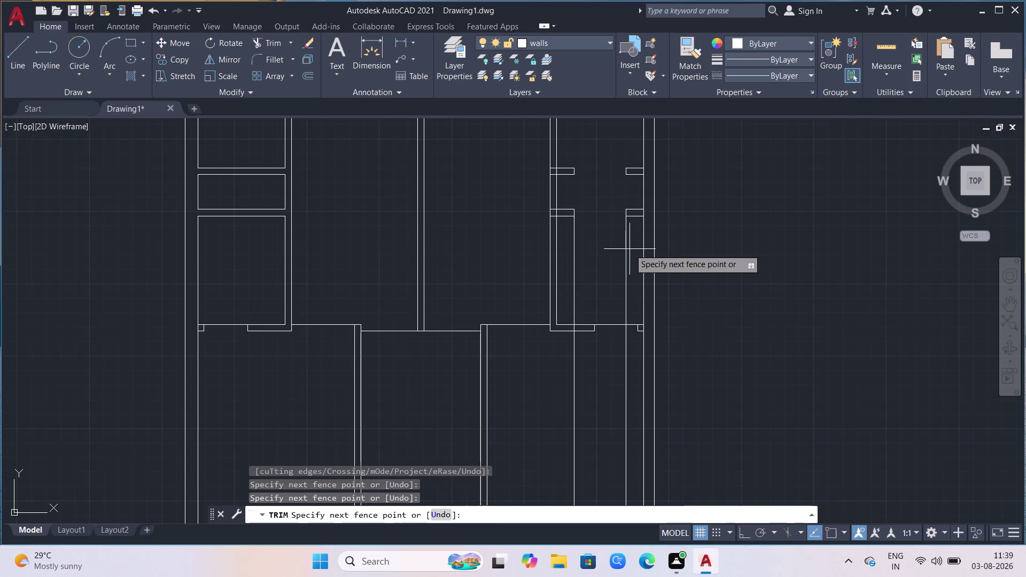
click(566, 248)
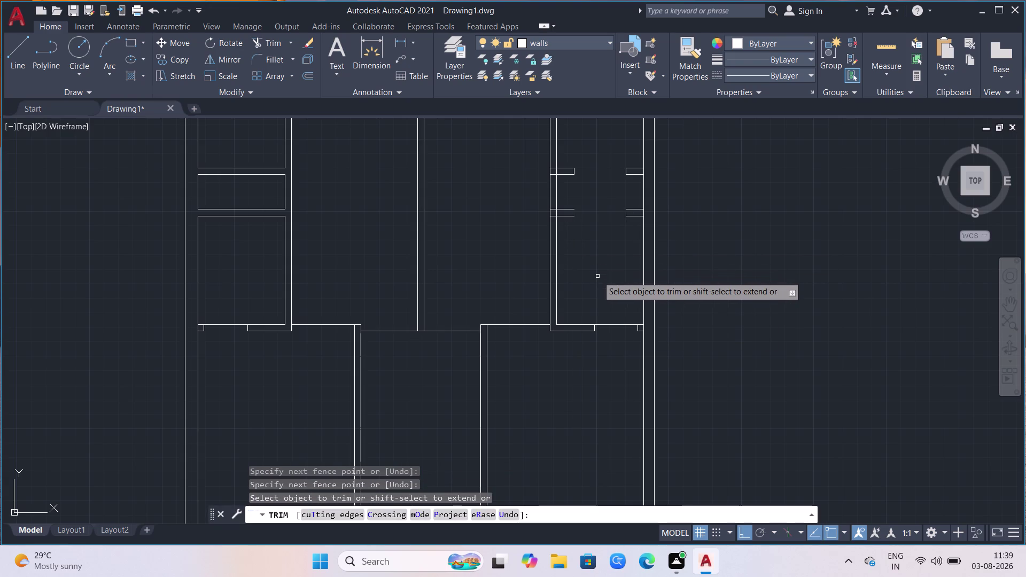
key(ctrl+z)
scroll(down, 3)
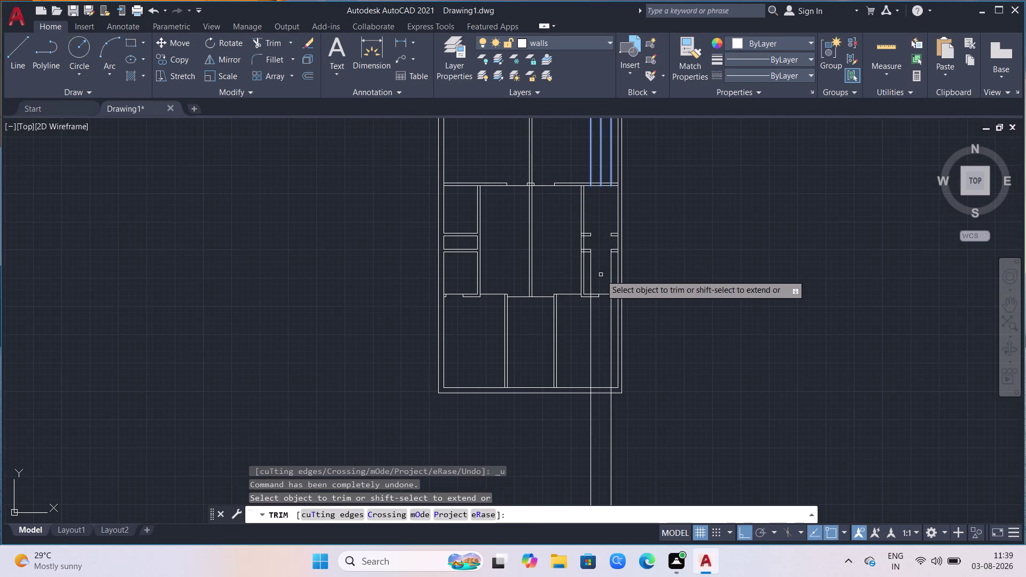
click(610, 266)
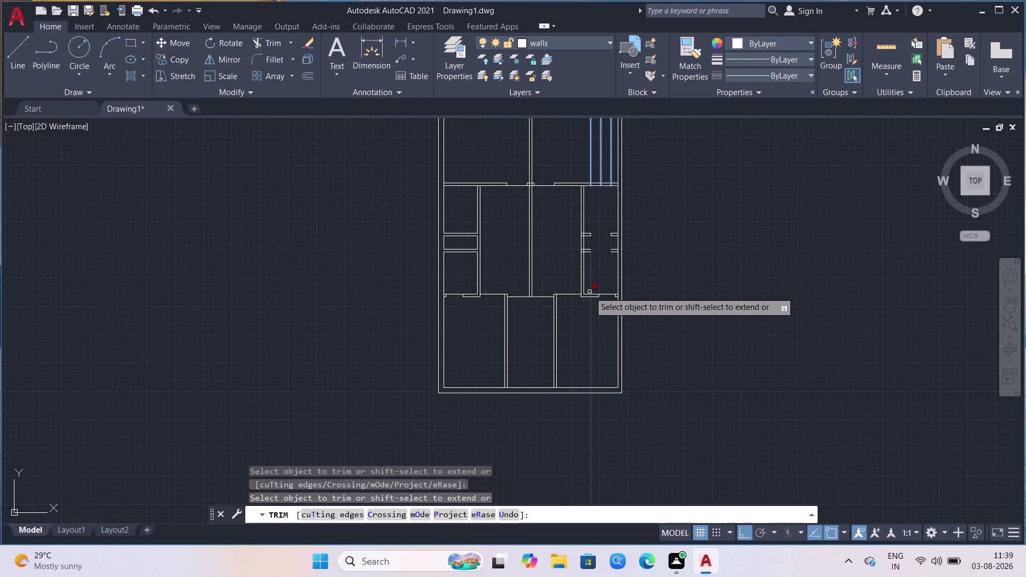
key(Escape)
Trim a top wall segment, then undo the recent trims.
scroll(up, 3)
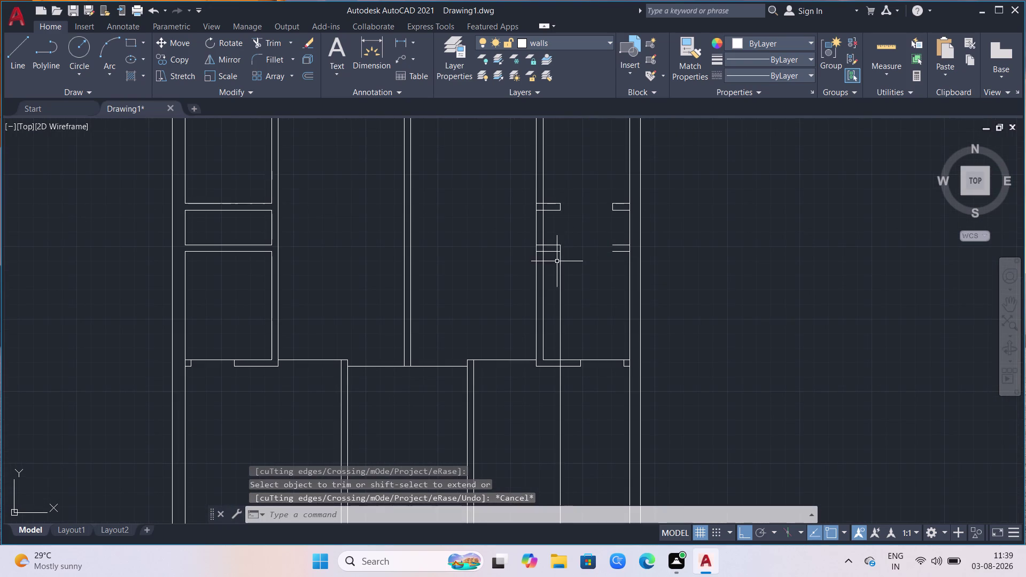
text(tr)
key(Return)
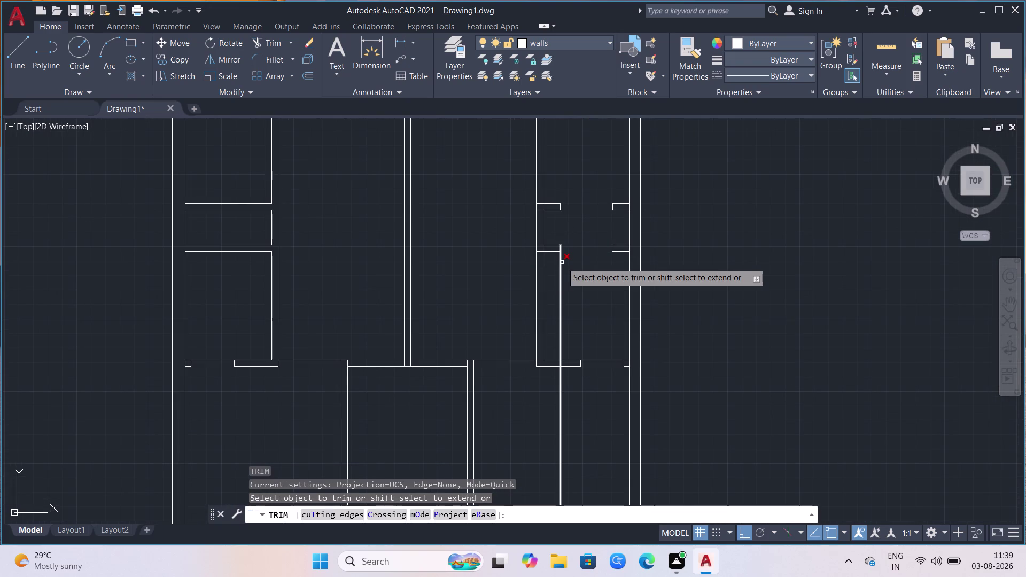
scroll(up, 3)
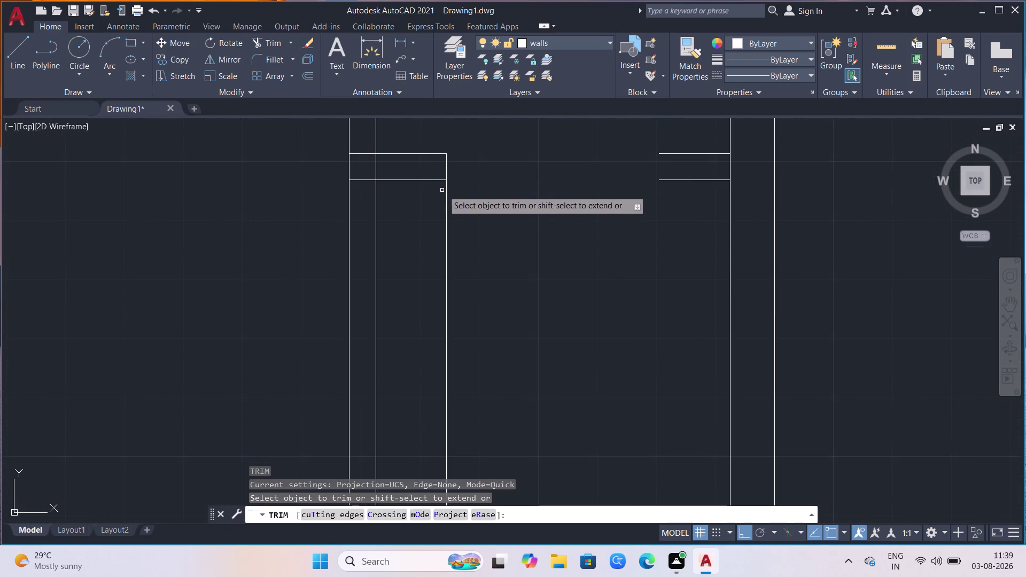
click(445, 190)
scroll(down, 3)
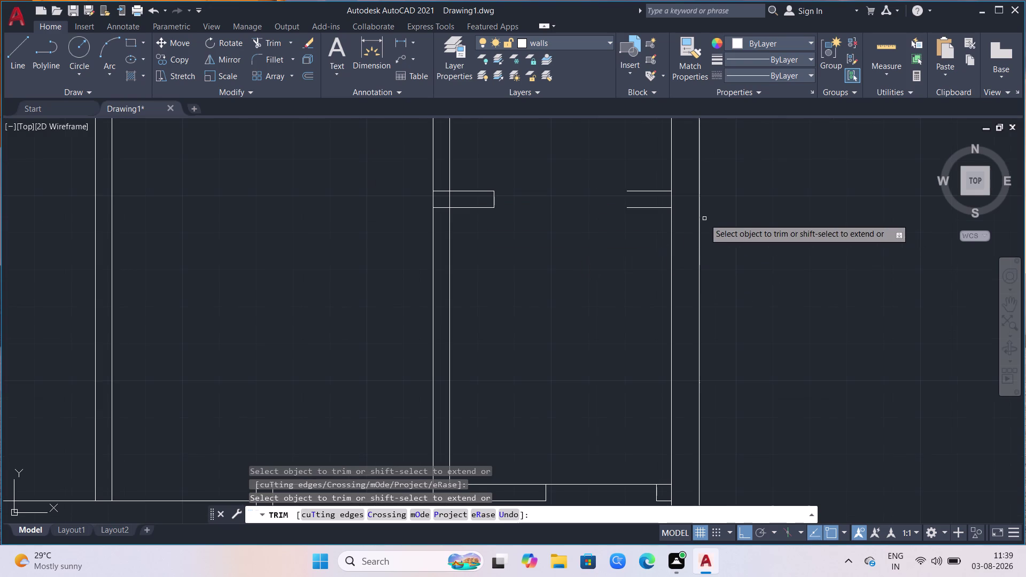
key(ctrl+z)
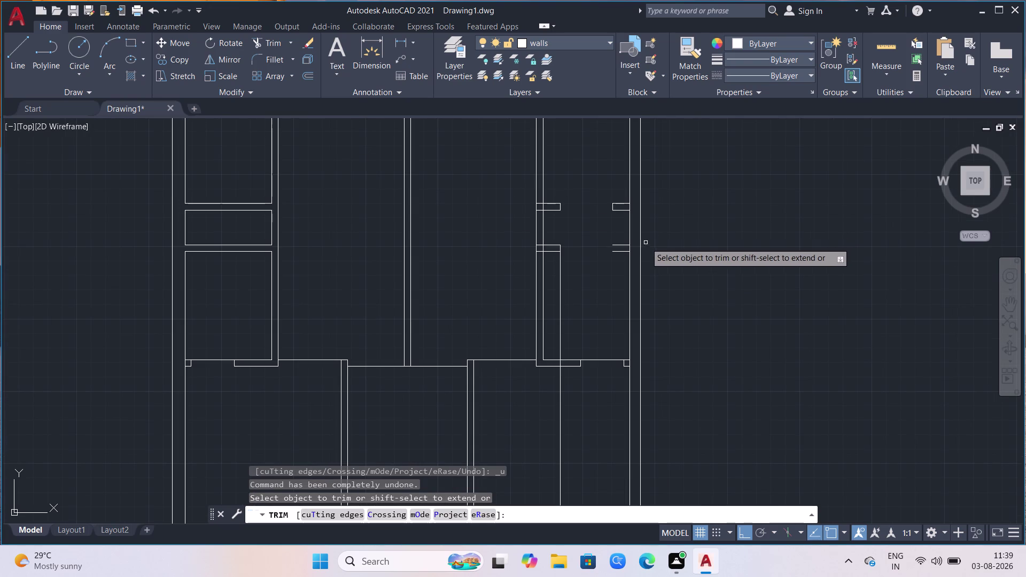
key(ctrl+z)
key(ctrl+z)
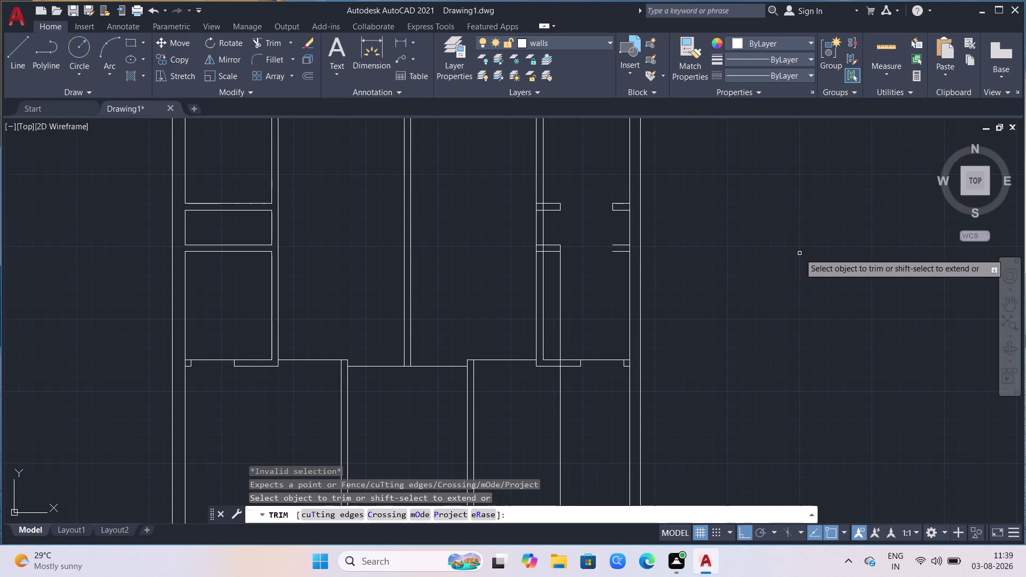
key(Escape)
key(ctrl+z)
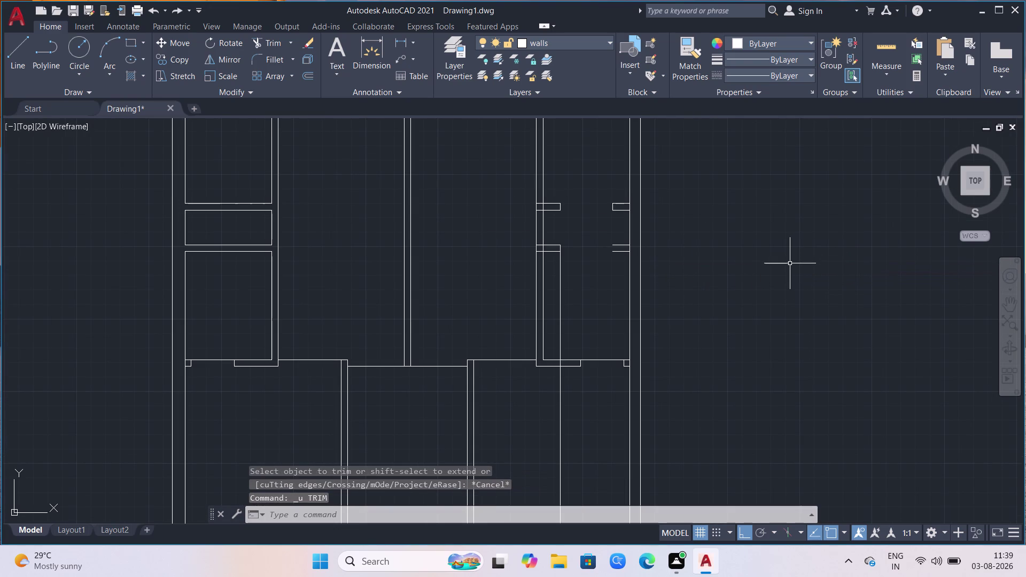
key(ctrl+z)
scroll(up, 3)
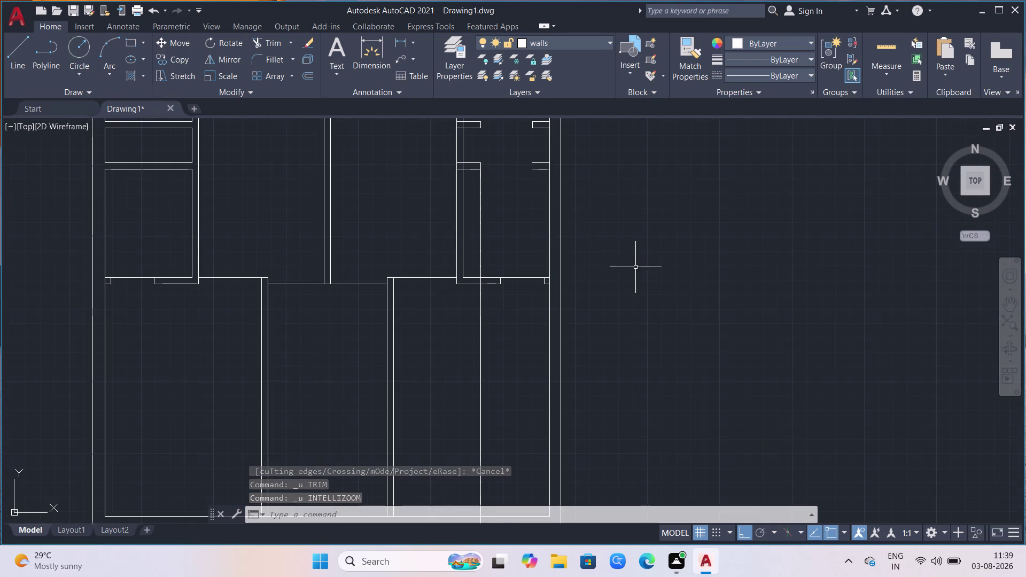
key(ctrl+z)
key(ctrl+z)
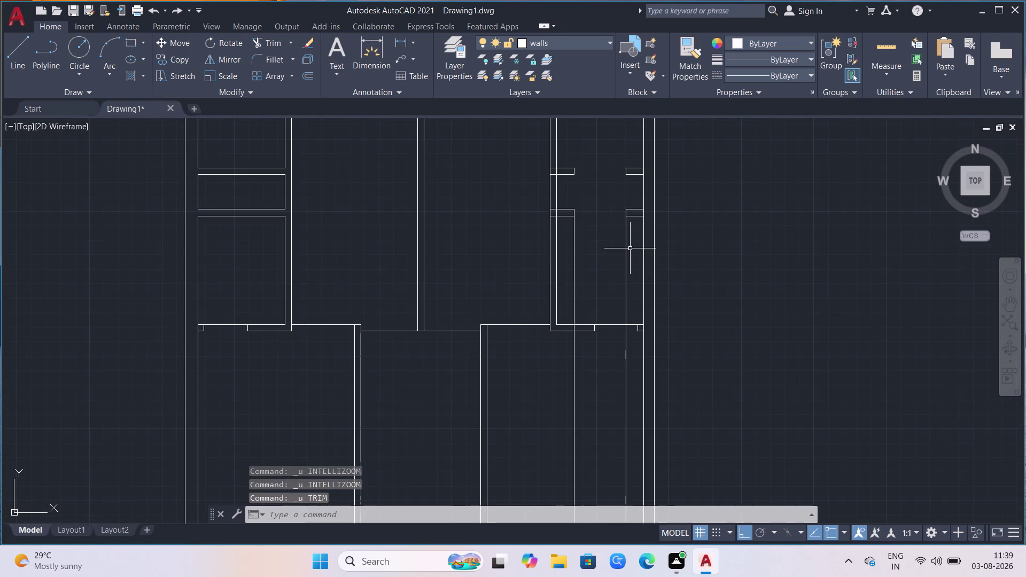
Trim the right-room wall lines with one long fence pass.
text(tr)
key(Return)
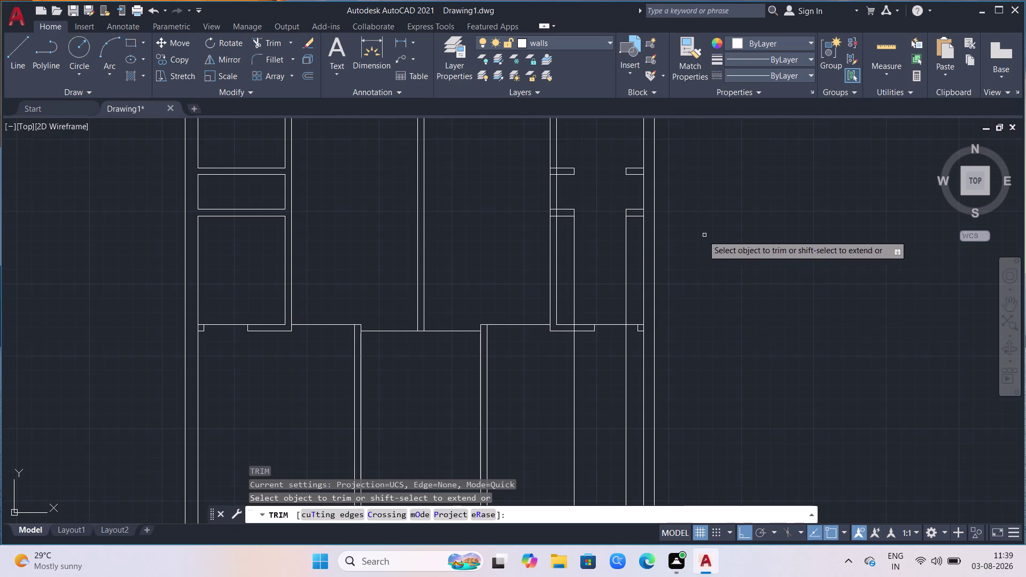
scroll(up, 3)
click(706, 312)
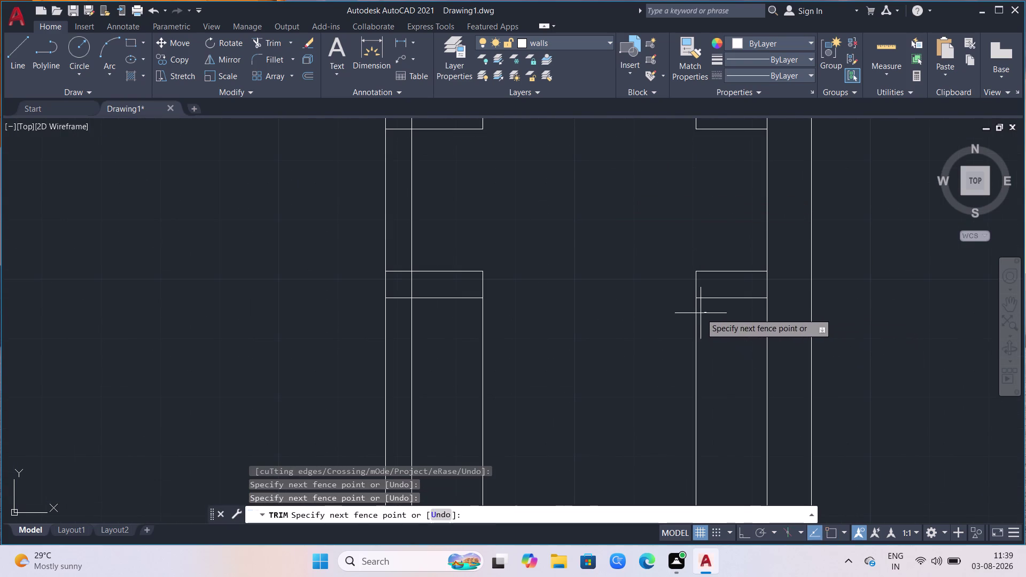
click(469, 307)
scroll(down, 3)
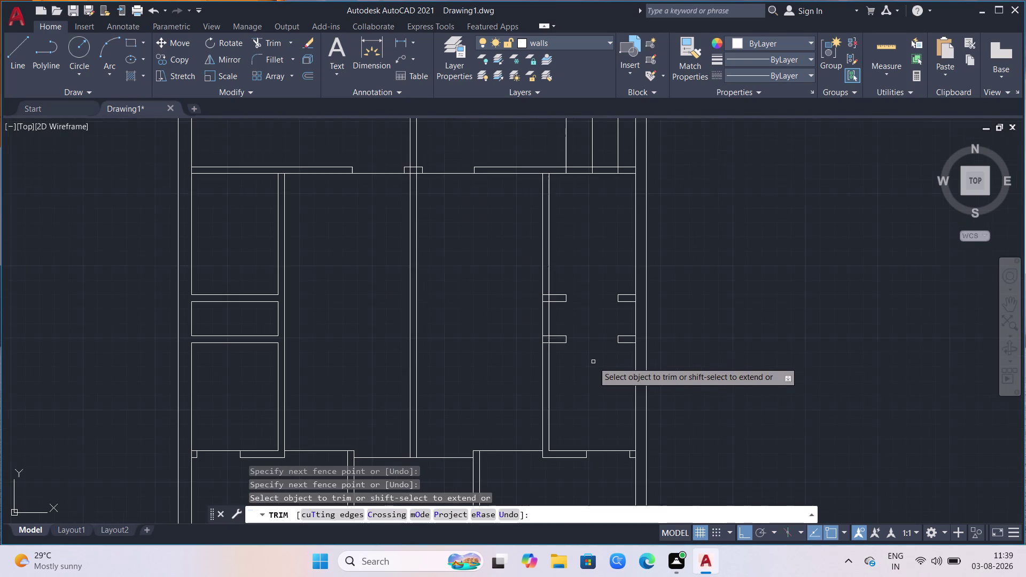
scroll(down, 3)
key(Escape)
click(617, 152)
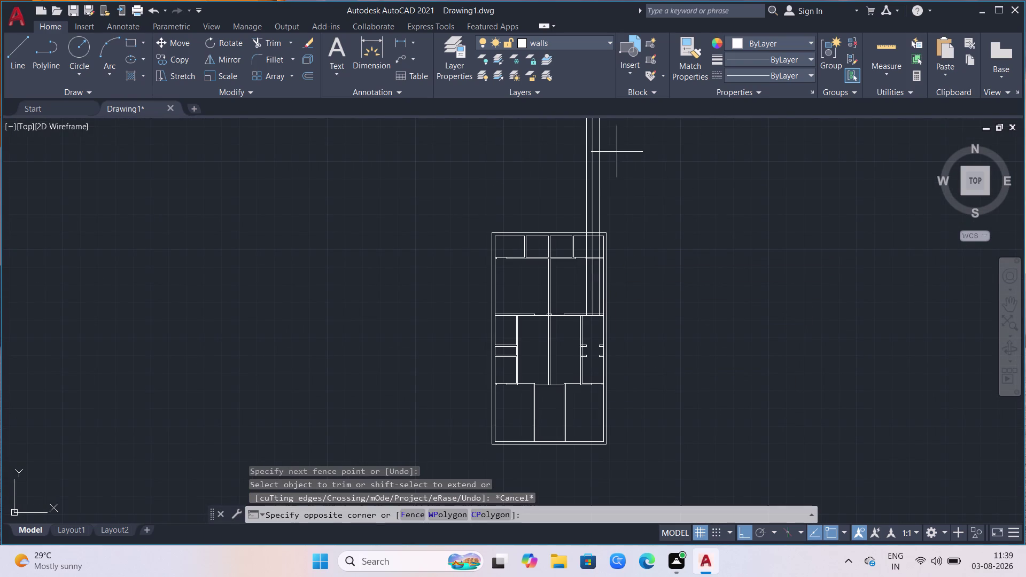
Delete the three stray vertical lines above the plan and zoom back in.
click(560, 171)
key(Delete)
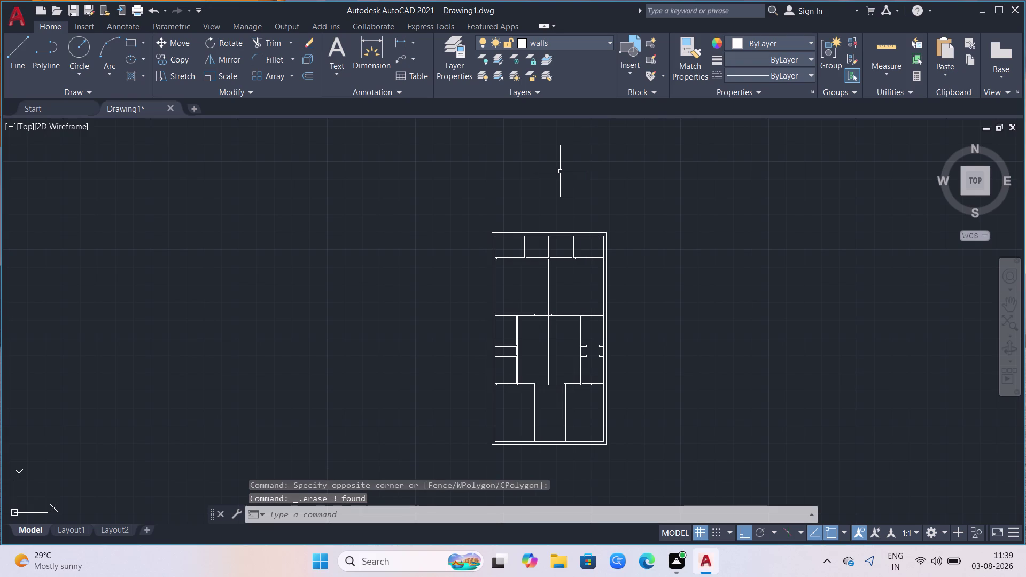
scroll(down, 3)
scroll(up, 3)
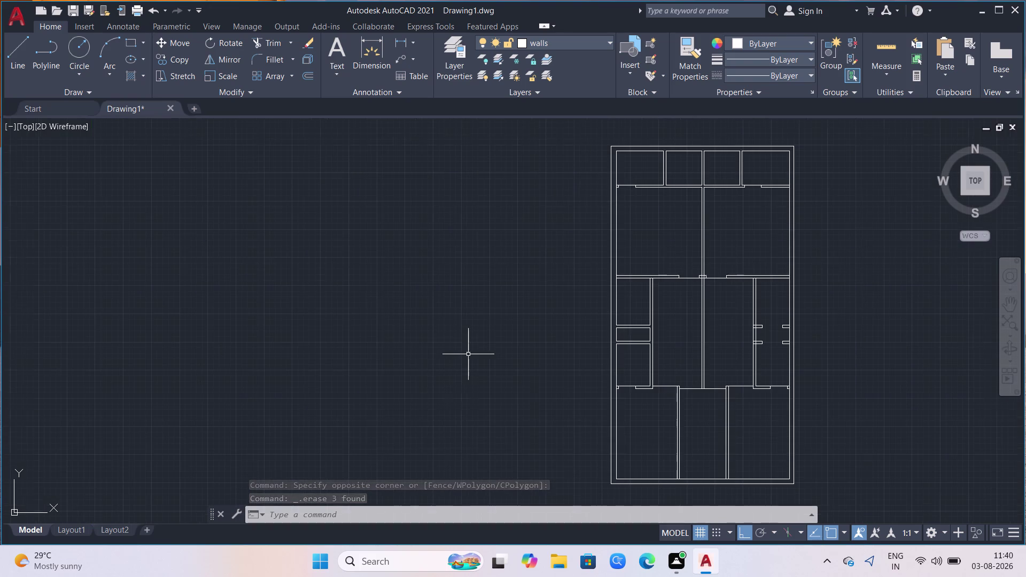
scroll(up, 3)
scroll(down, 3)
scroll(up, 3)
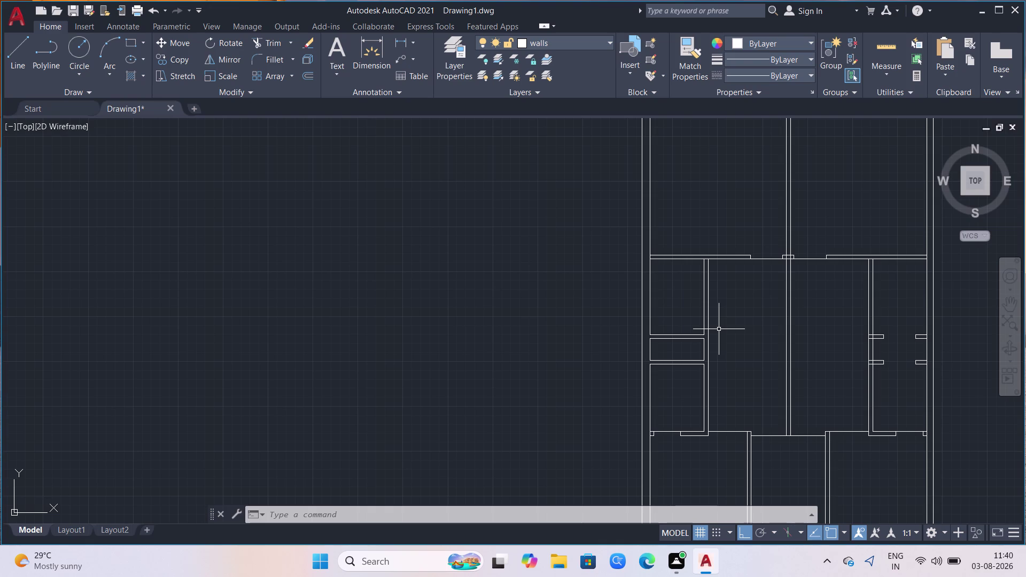
Draw a vertical XLINE through the m2p midpoint of the narrow room's two walls.
text(xl)
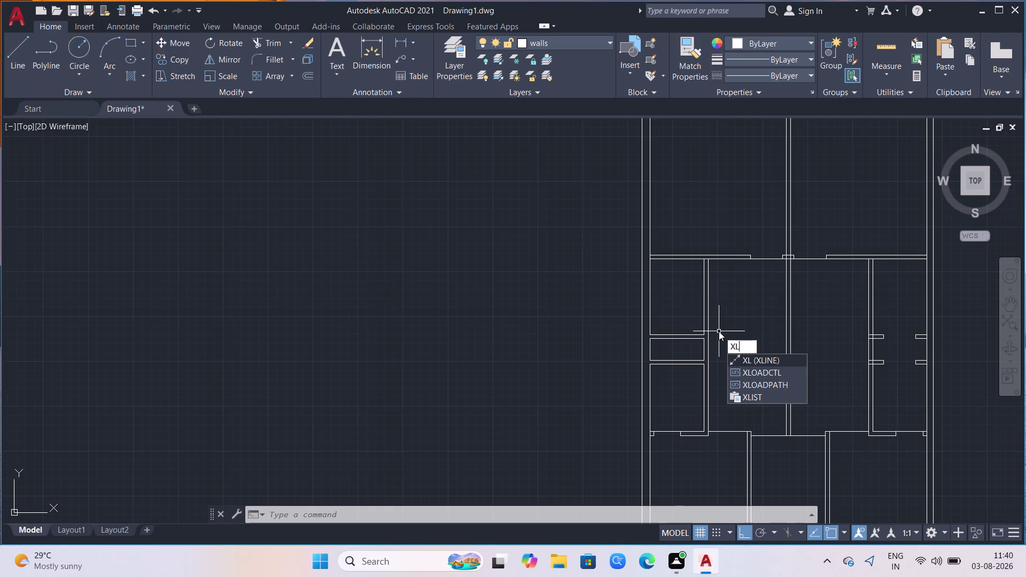
key(Return)
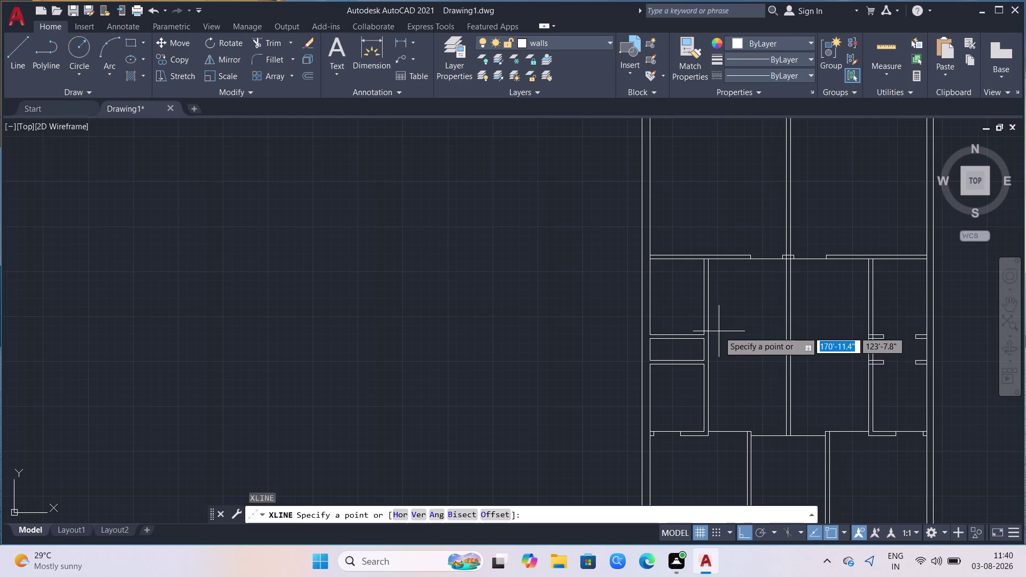
text(m)
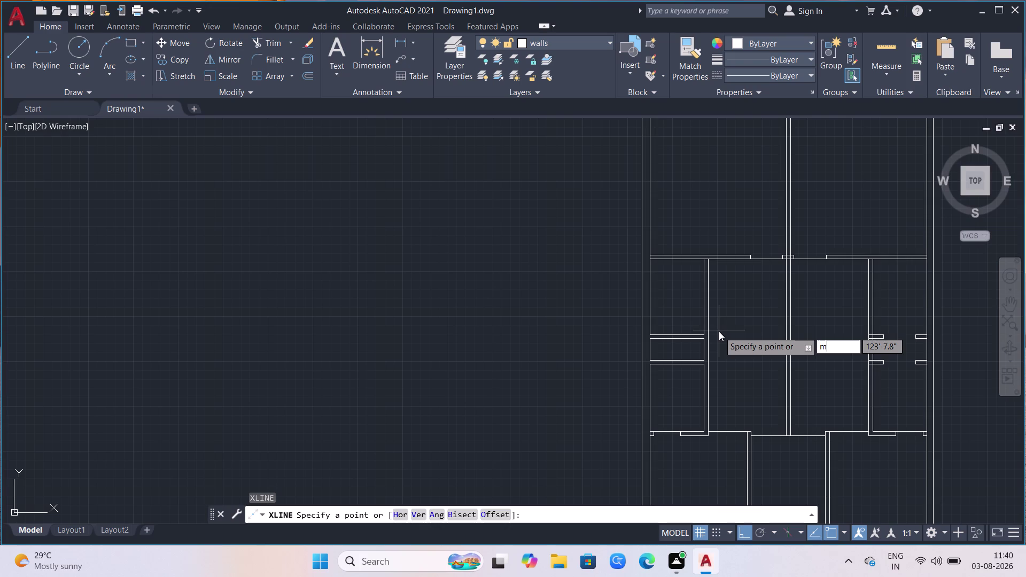
text(2)
key(p)
key(Return)
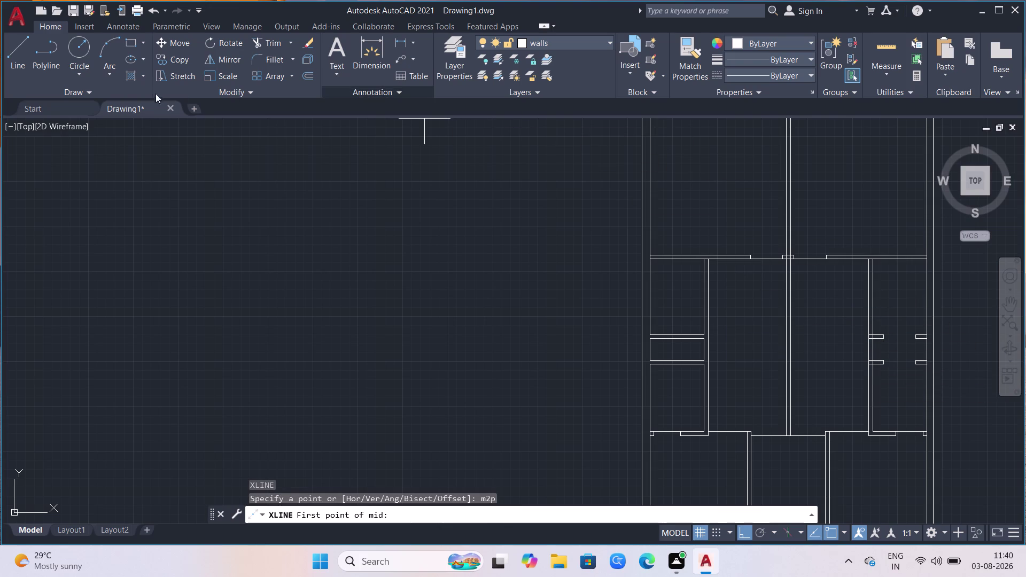
scroll(up, 3)
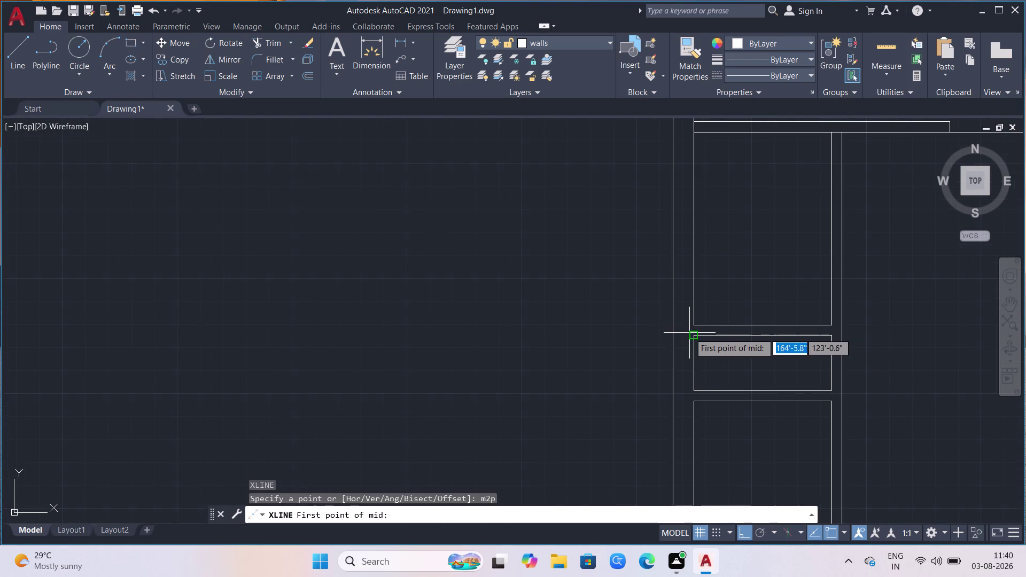
click(690, 334)
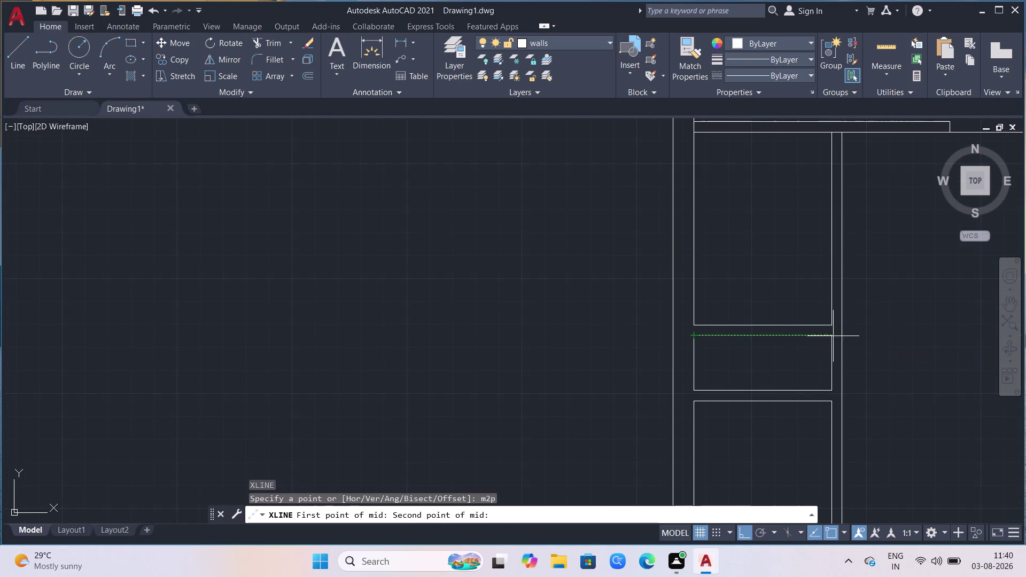
click(828, 334)
click(759, 442)
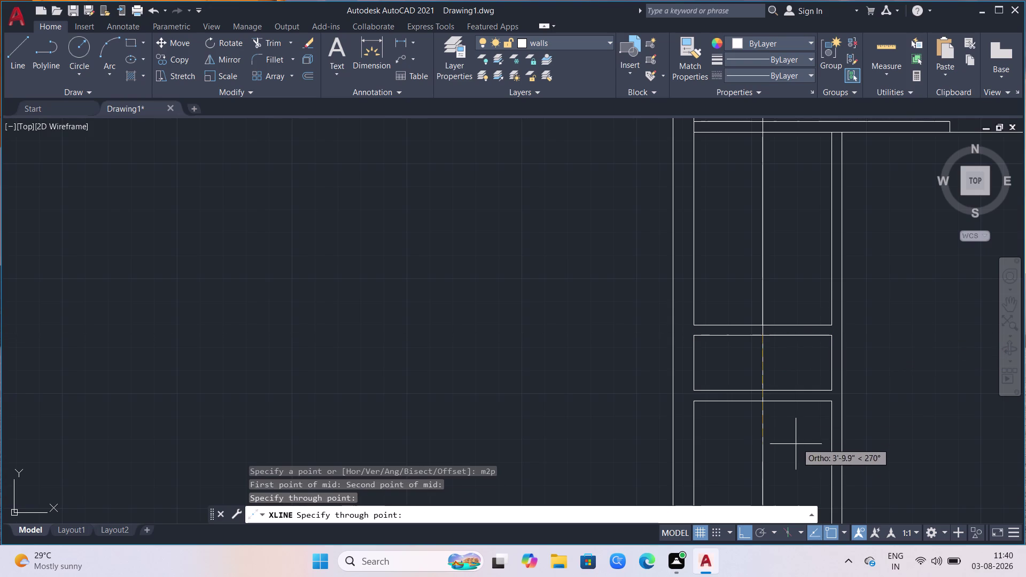
key(Return)
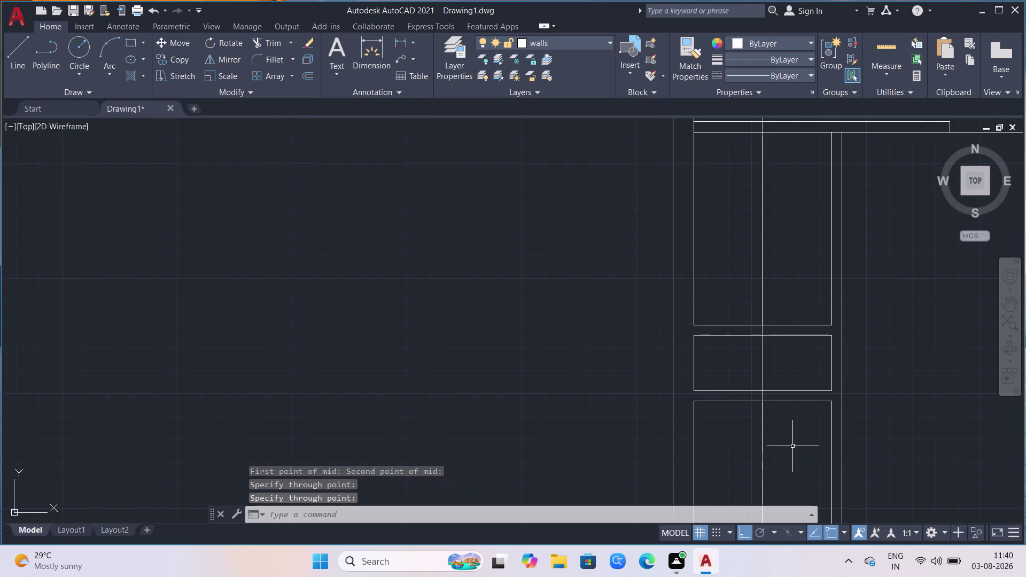
key(o)
key(Return)
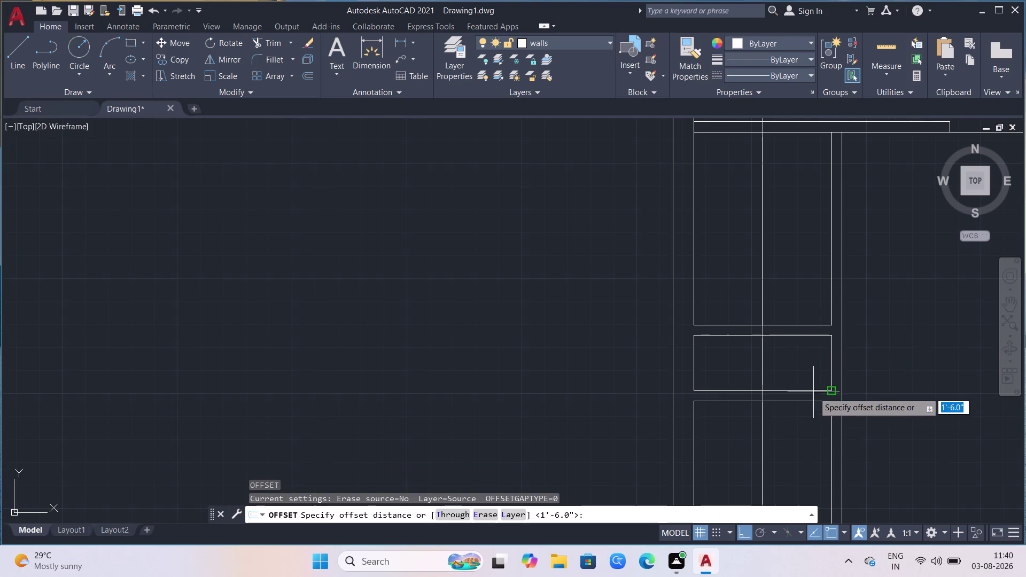
Offset the centre construction line 1'6" to its left and right.
click(839, 344)
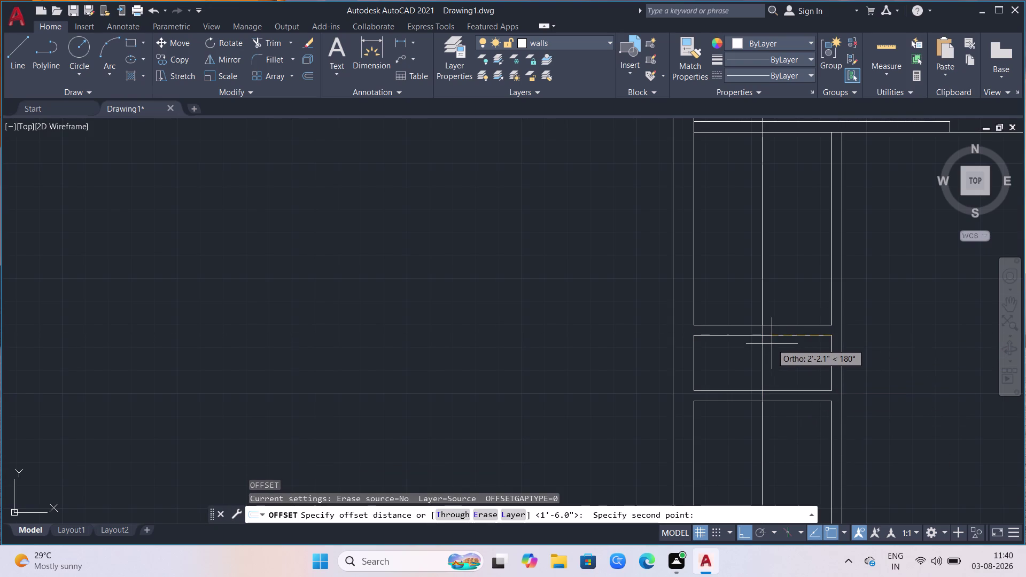
key(Escape)
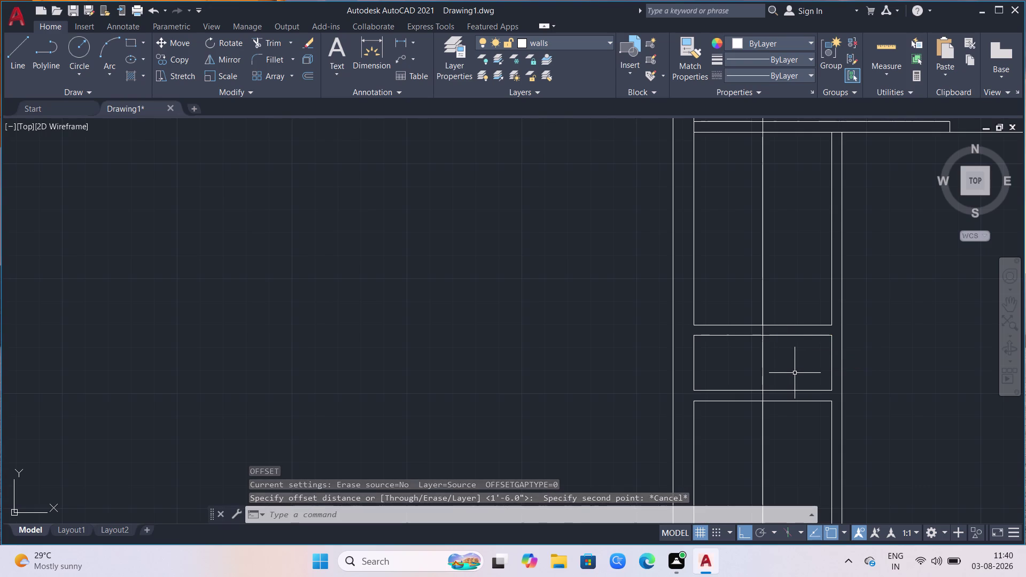
key(o)
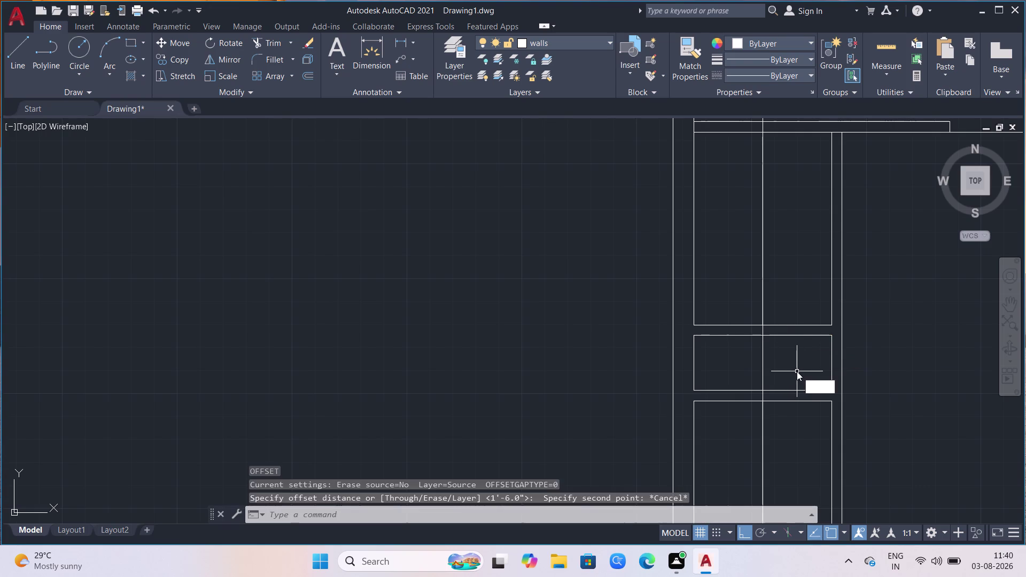
key(Return)
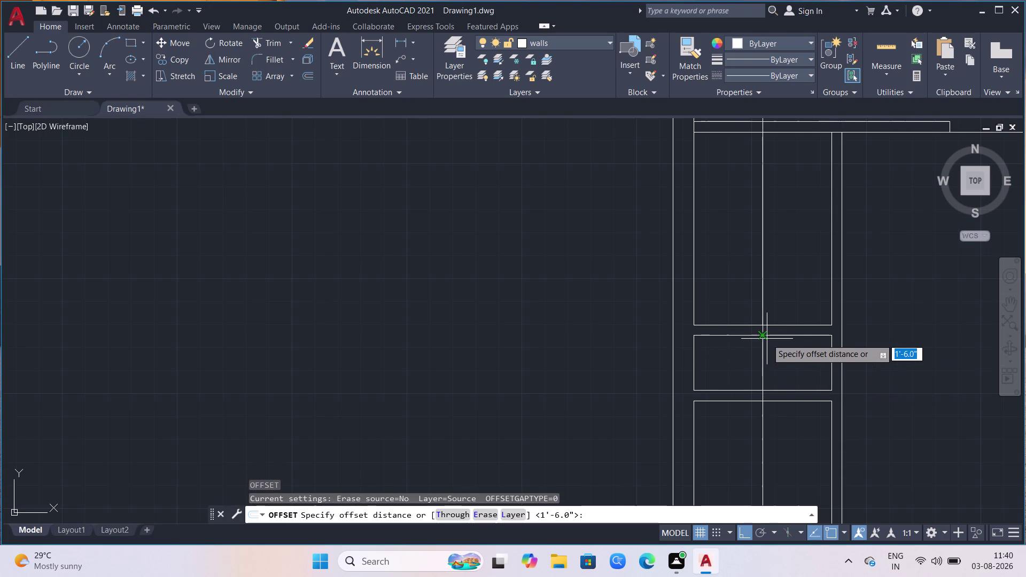
click(767, 339)
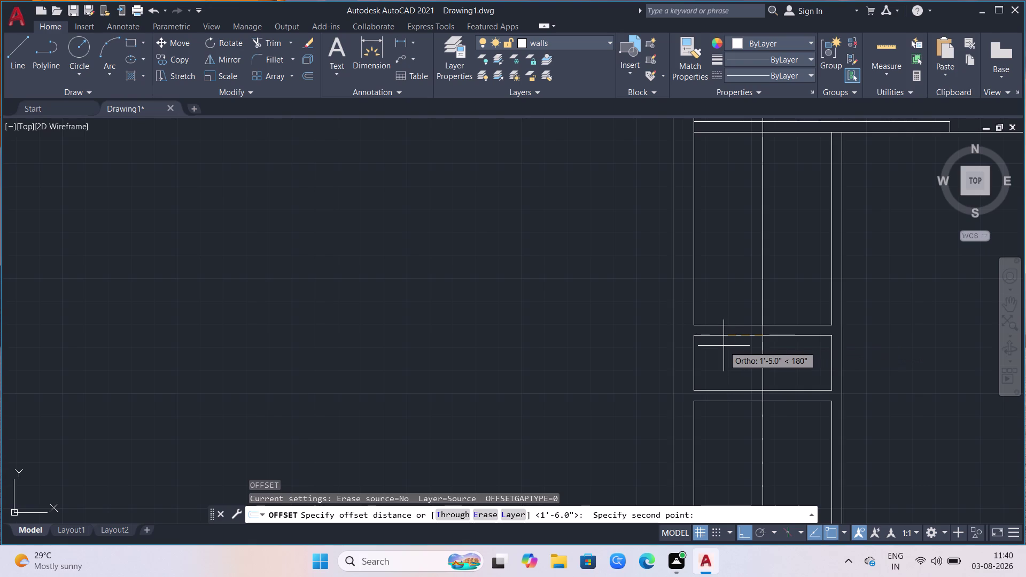
key(1)
text('6)
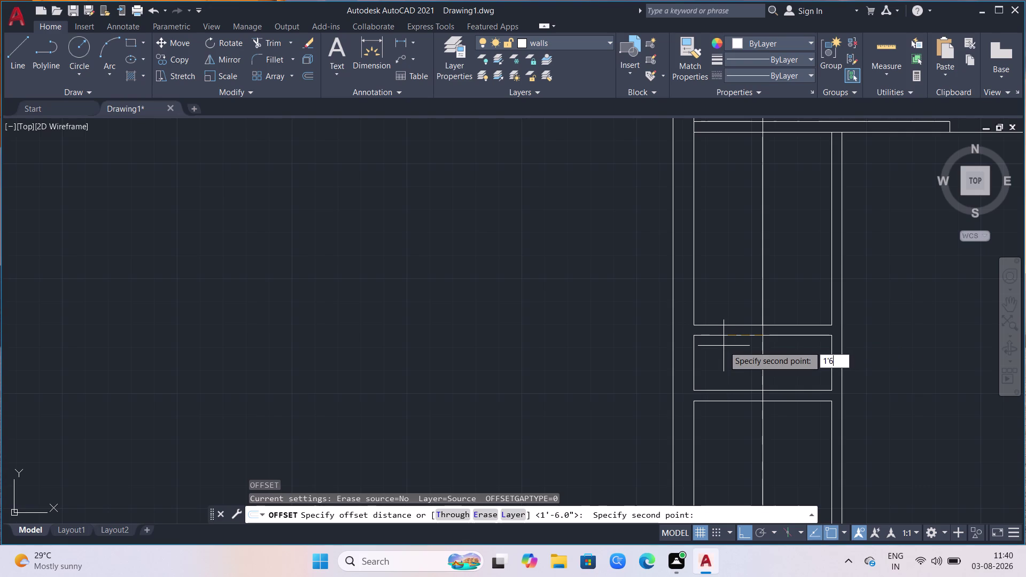
key(Return)
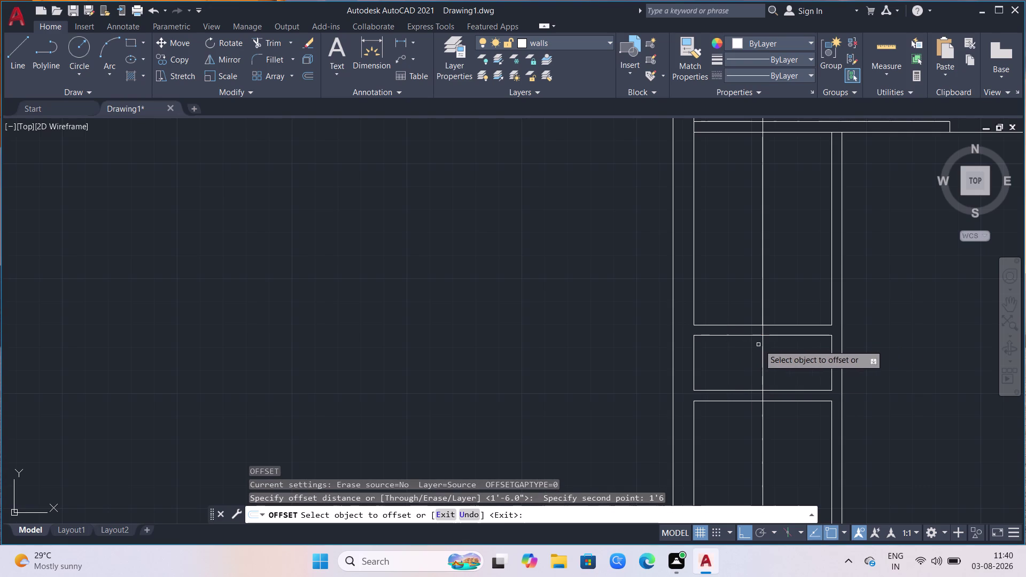
click(763, 346)
click(754, 346)
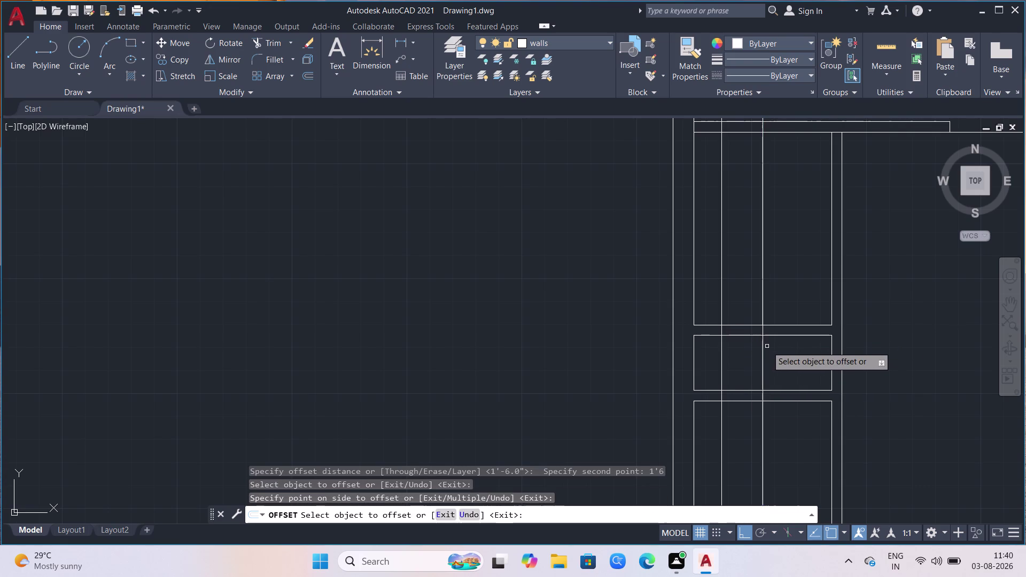
click(765, 348)
click(783, 354)
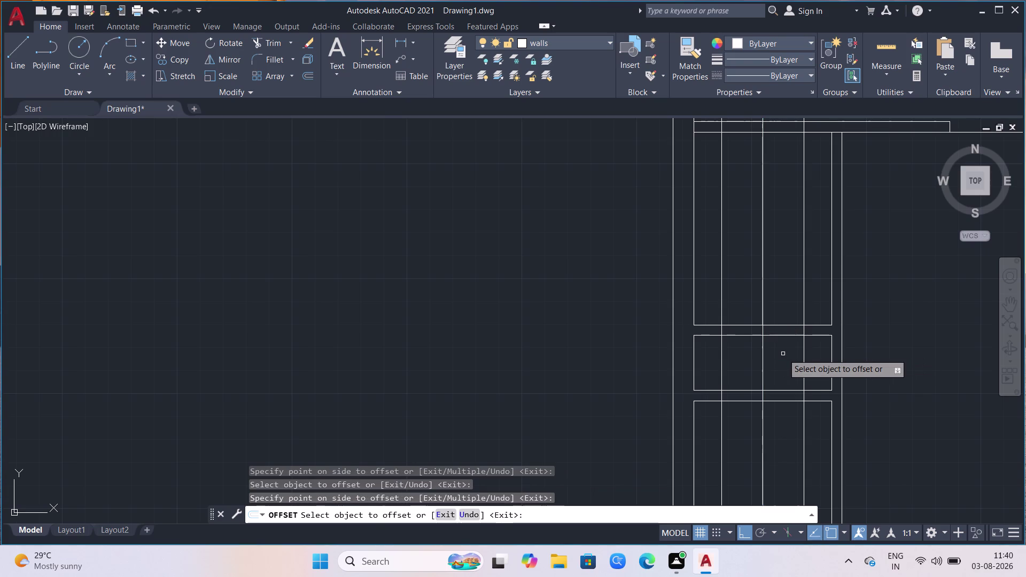
key(Escape)
Trim the upper door openings with fences across the double wall lines.
text(tr)
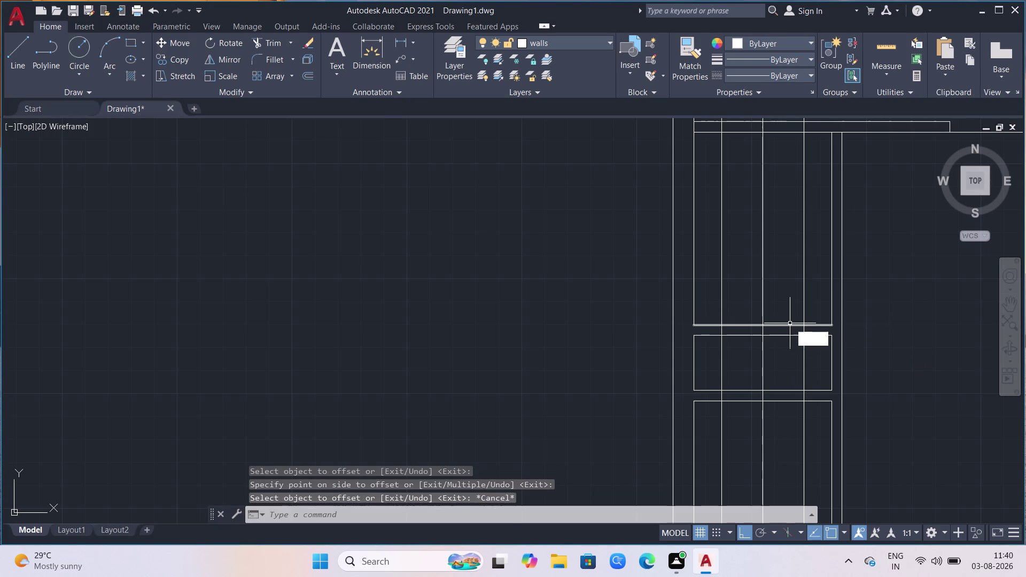
key(Return)
click(792, 323)
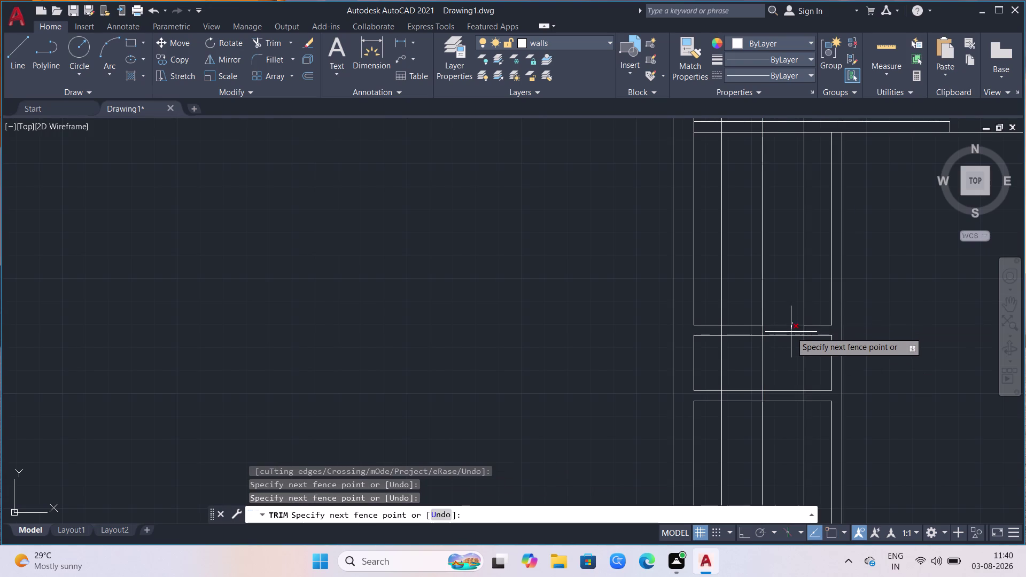
click(787, 340)
click(765, 342)
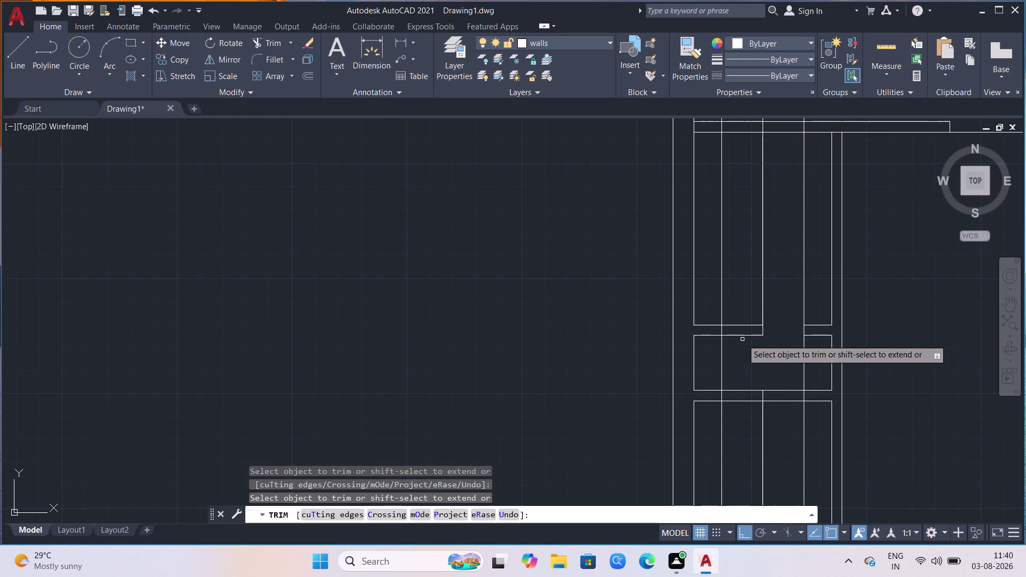
click(742, 340)
click(769, 303)
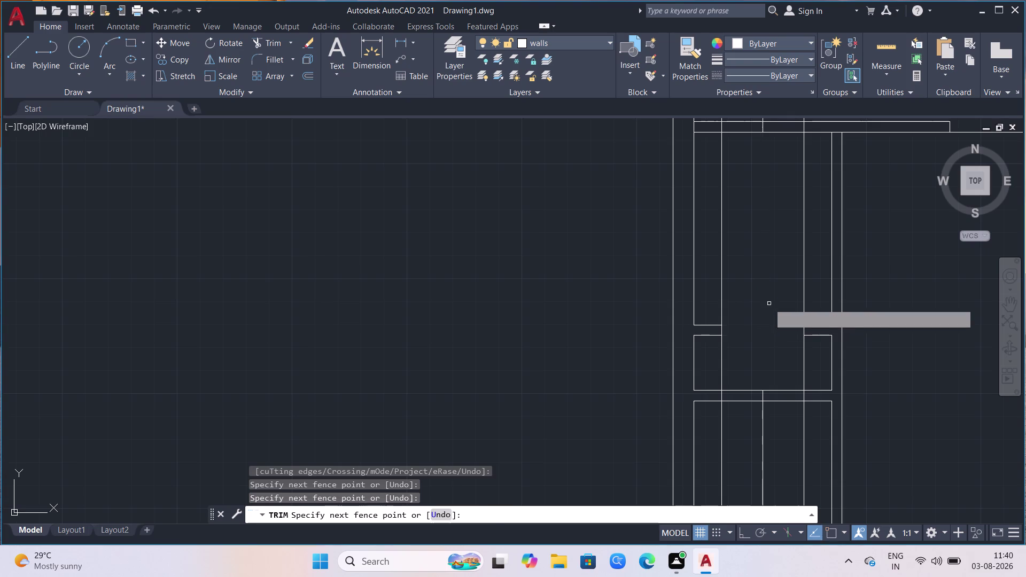
click(722, 372)
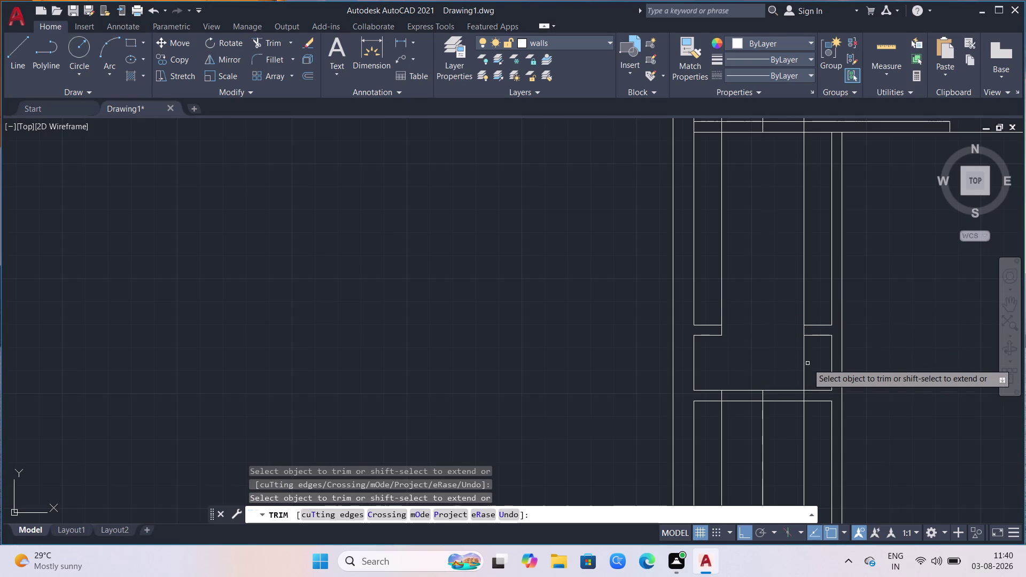
Fence-trim the lower opening and clear its leftover wall segments.
click(807, 364)
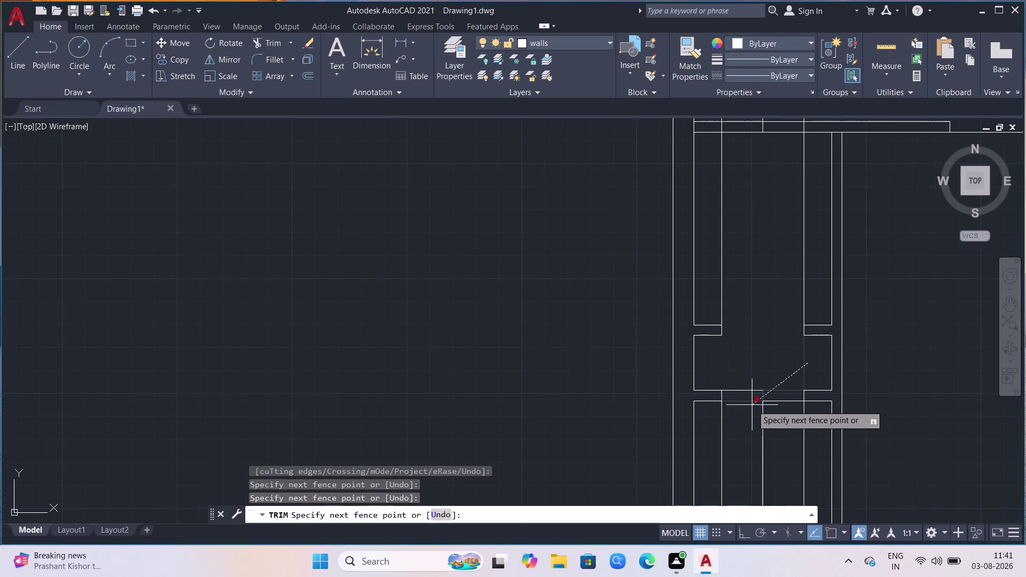
click(748, 396)
click(748, 396)
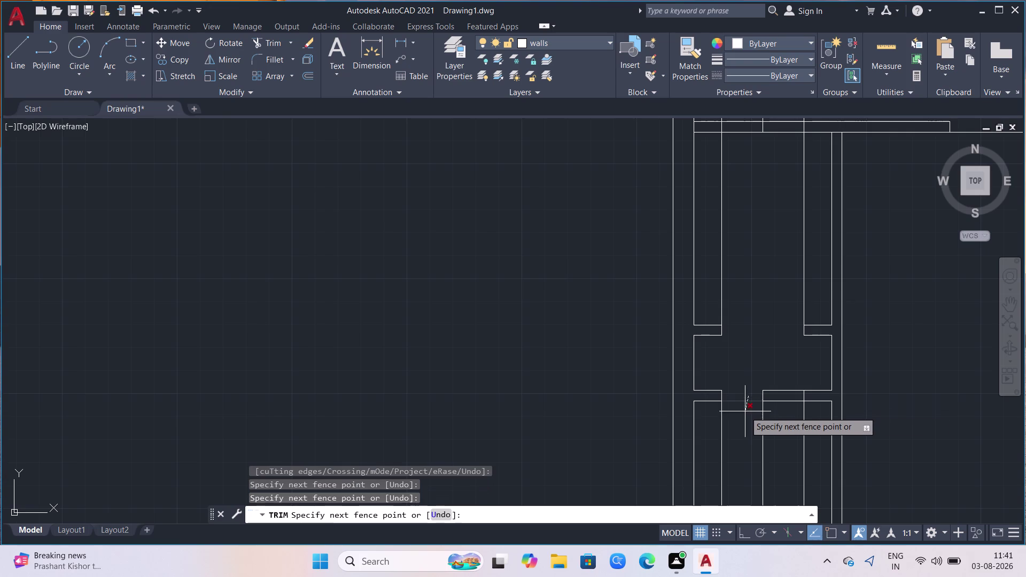
click(745, 412)
click(762, 394)
click(765, 407)
click(768, 401)
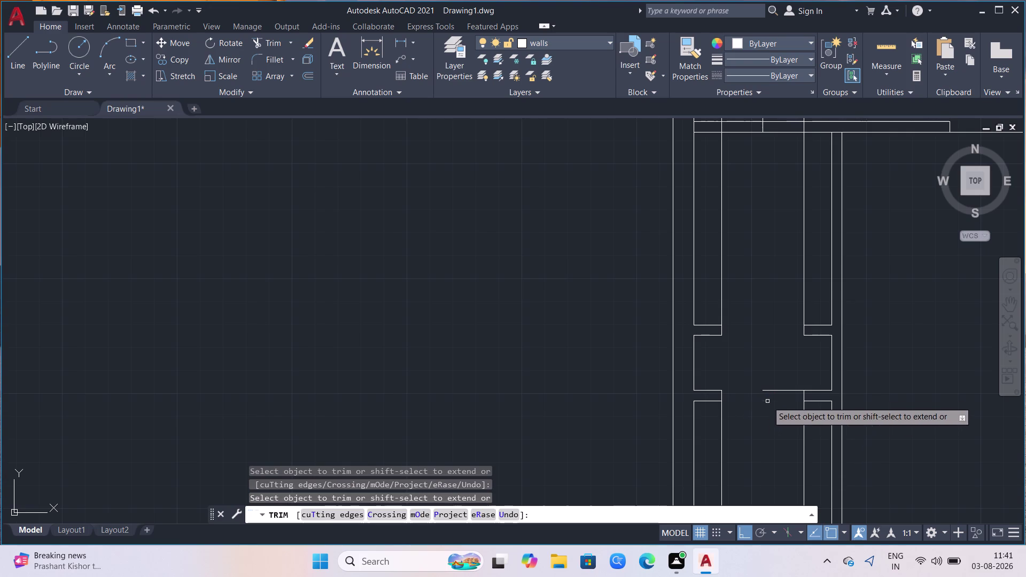
click(769, 391)
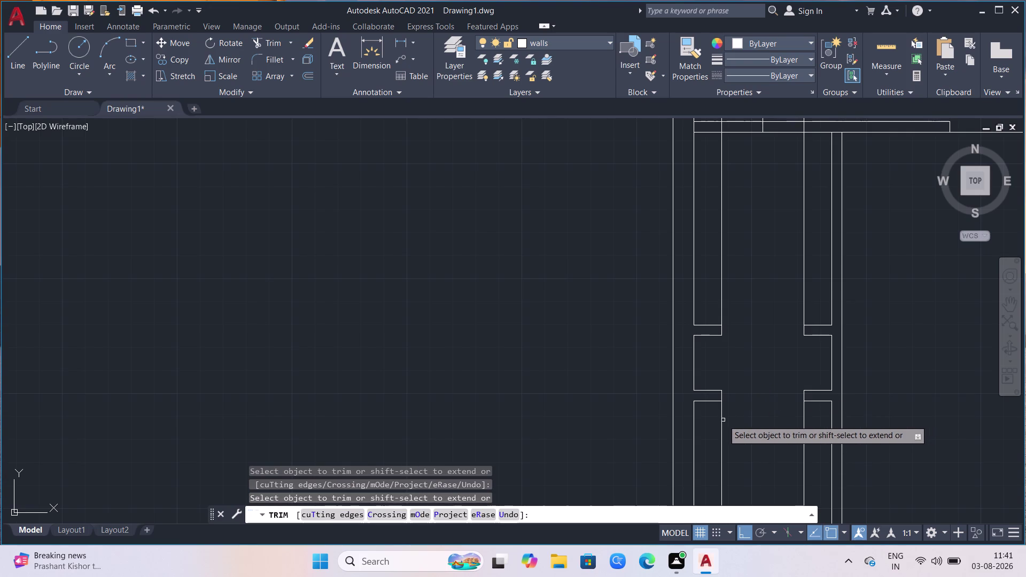
Trim the remaining wall segments in the second and upper openings, then end trimming.
click(722, 421)
click(805, 429)
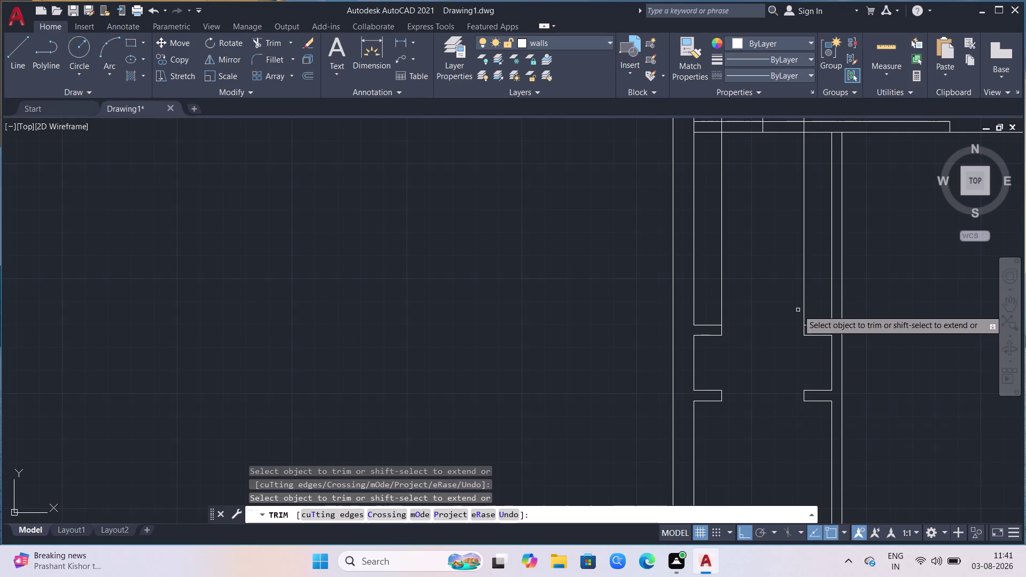
click(805, 302)
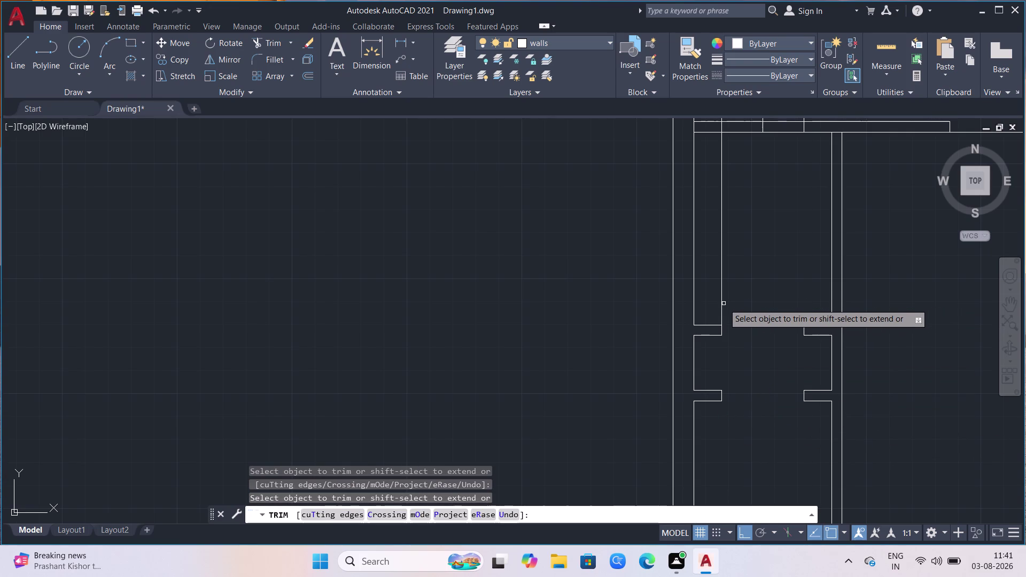
click(721, 305)
scroll(down, 3)
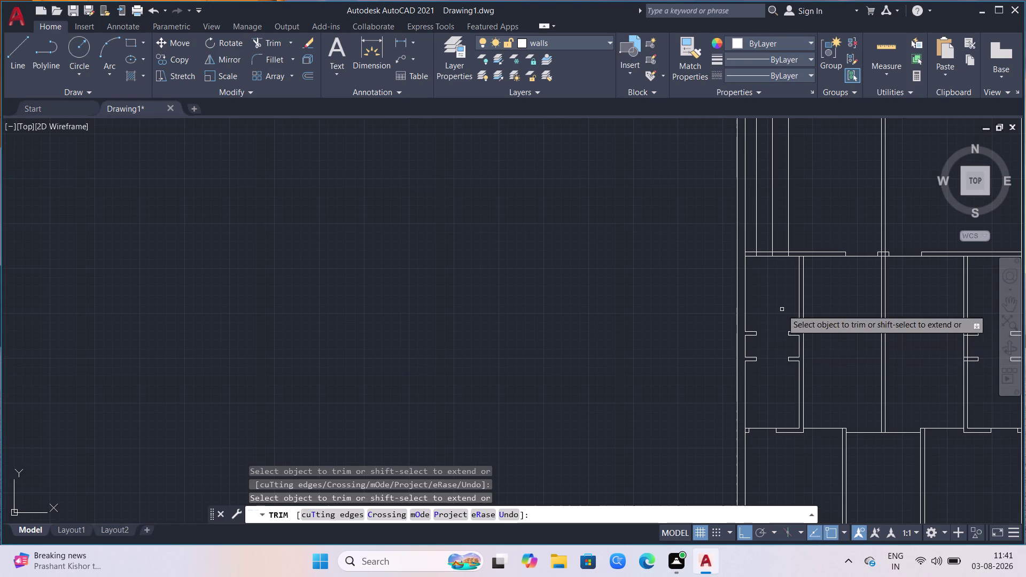
scroll(down, 3)
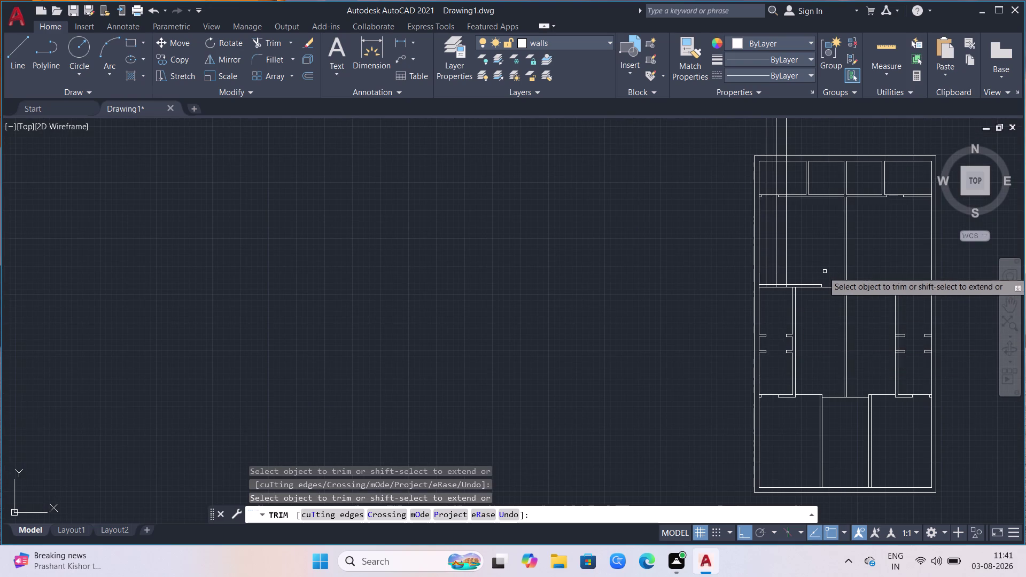
key(Escape)
Erase the three long vertical lines above the floor plan.
key(t)
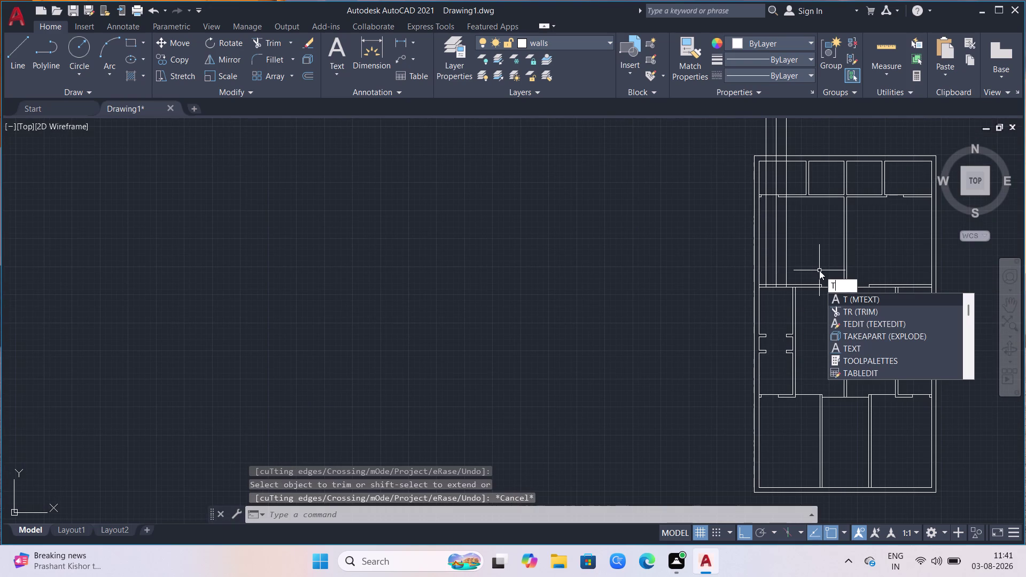
key(Escape)
scroll(down, 3)
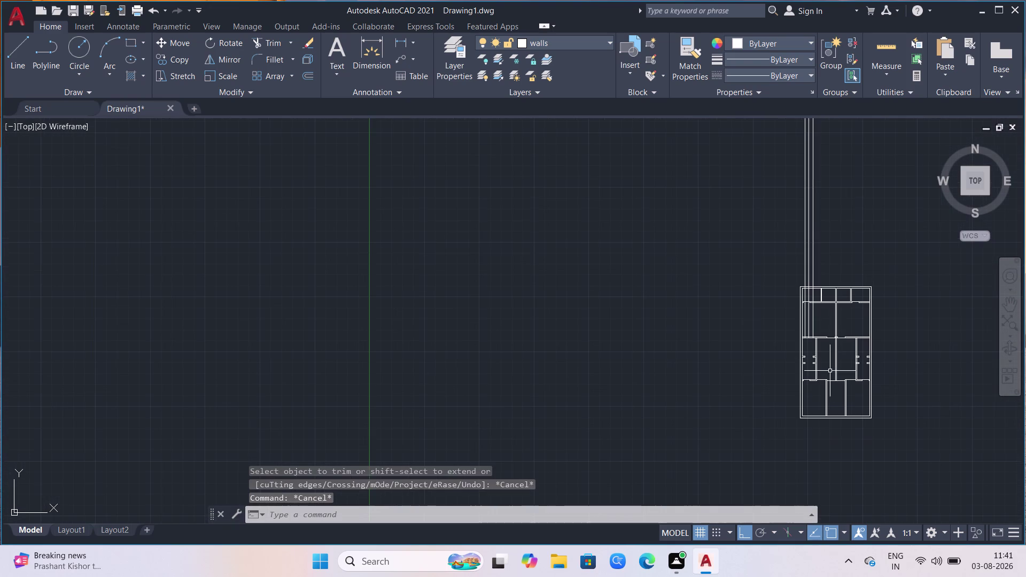
click(862, 222)
click(776, 231)
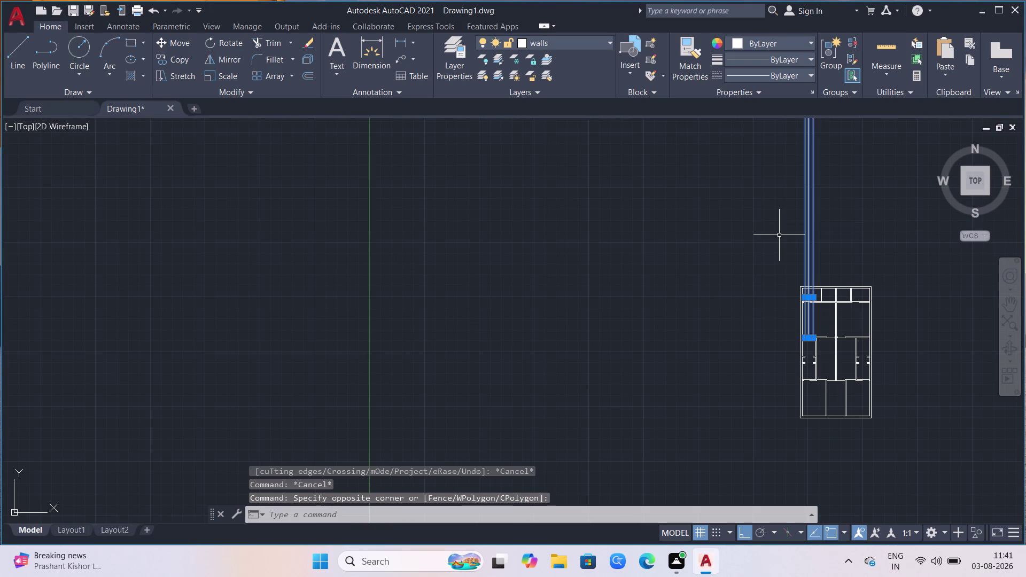
key(Delete)
Zoom and pan around the floor plan to inspect the trimmed openings.
scroll(down, 3)
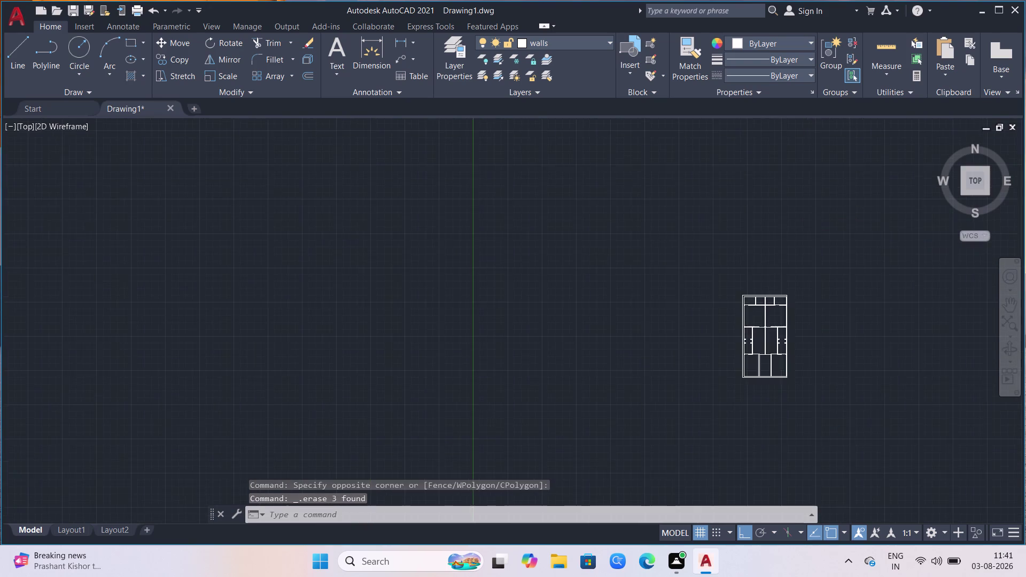
scroll(up, 3)
scroll(up, 3)
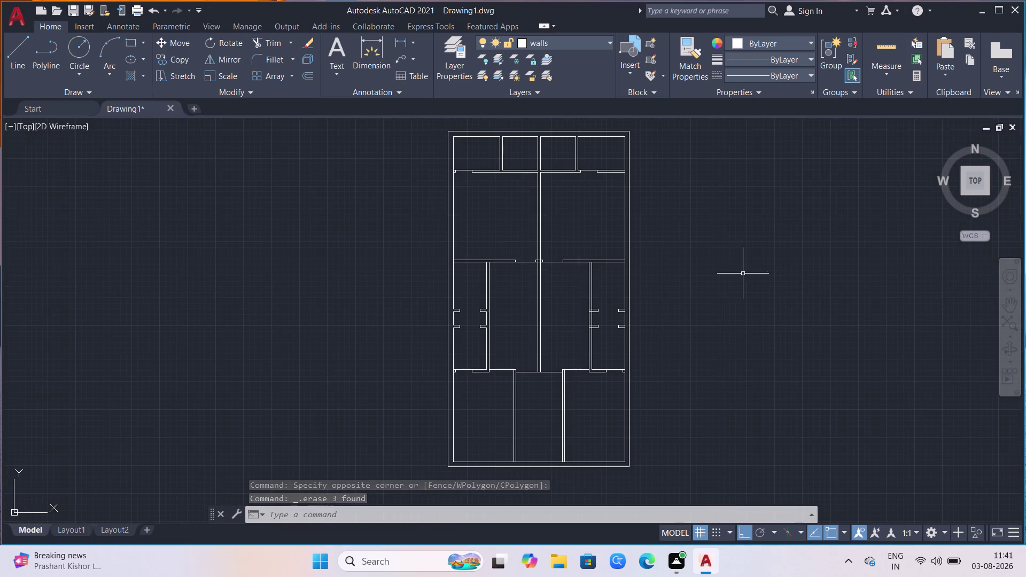
scroll(down, 3)
scroll(up, 3)
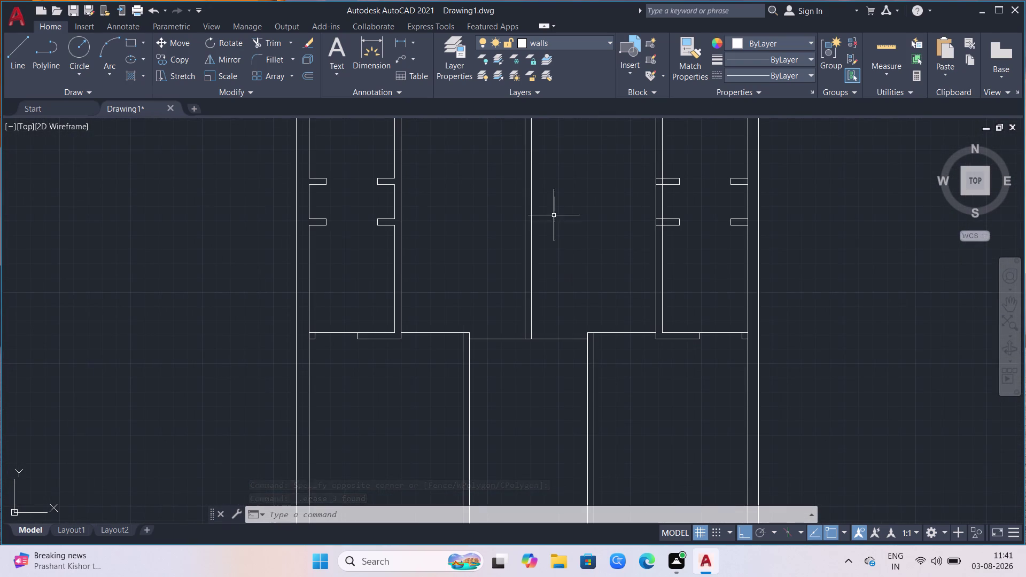
scroll(down, 3)
scroll(down, 3)
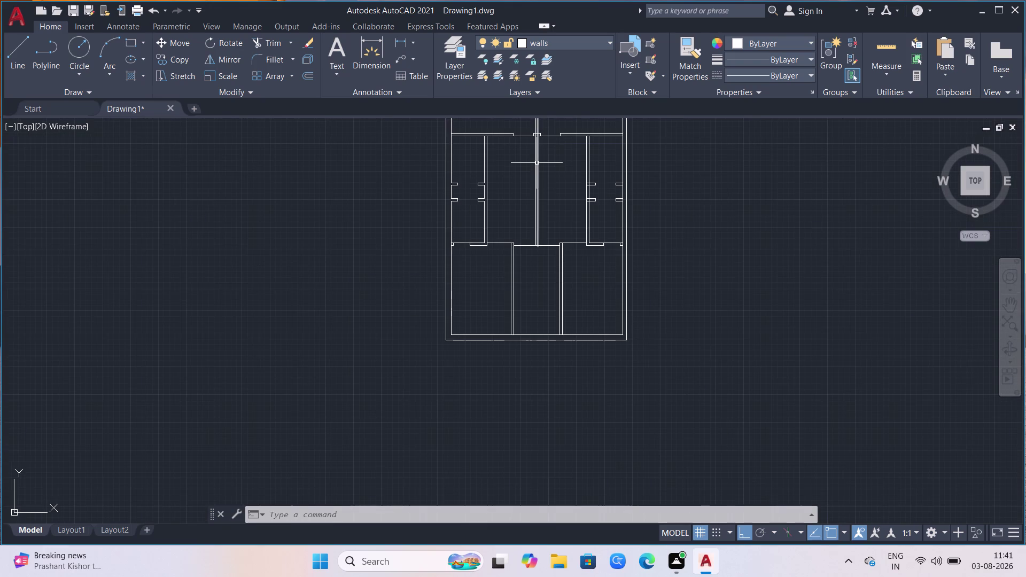
scroll(down, 3)
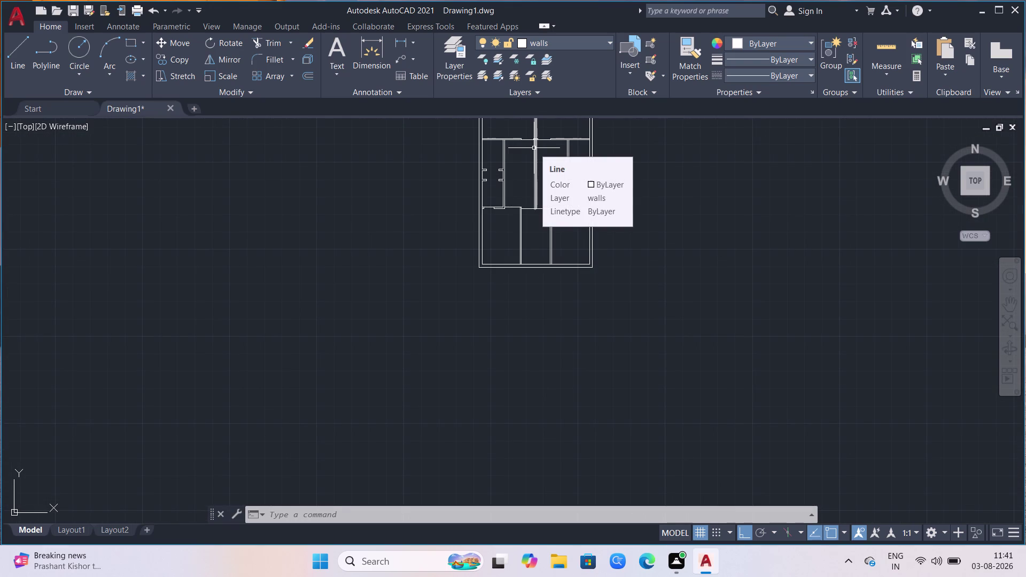
scroll(up, 3)
scroll(down, 3)
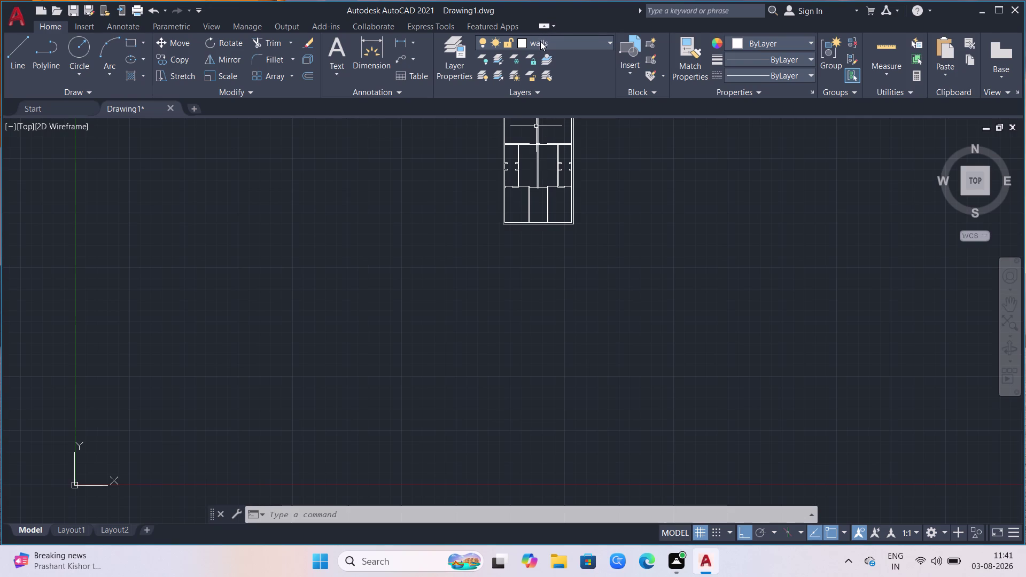
scroll(down, 3)
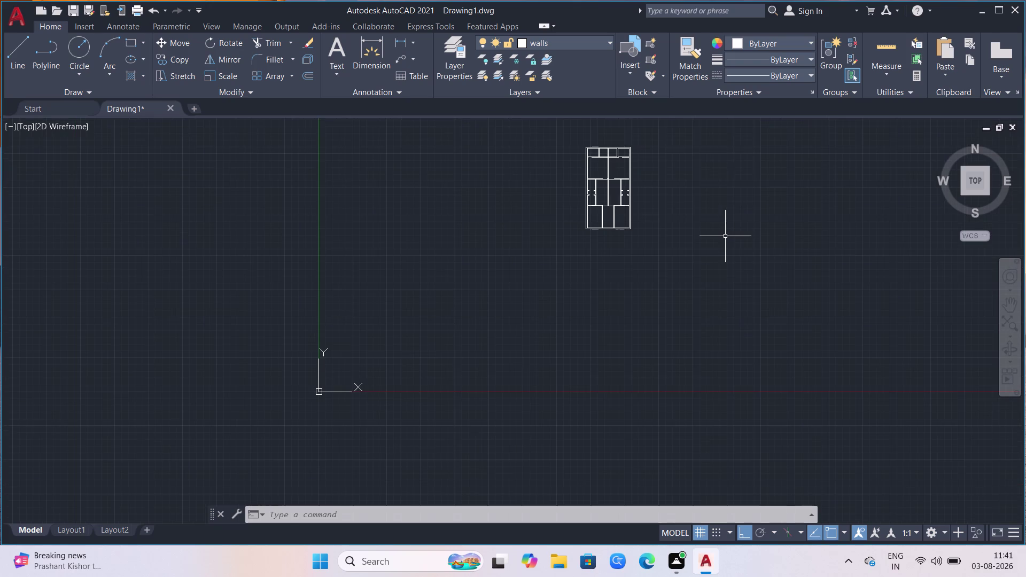
scroll(up, 3)
scroll(up, 3)
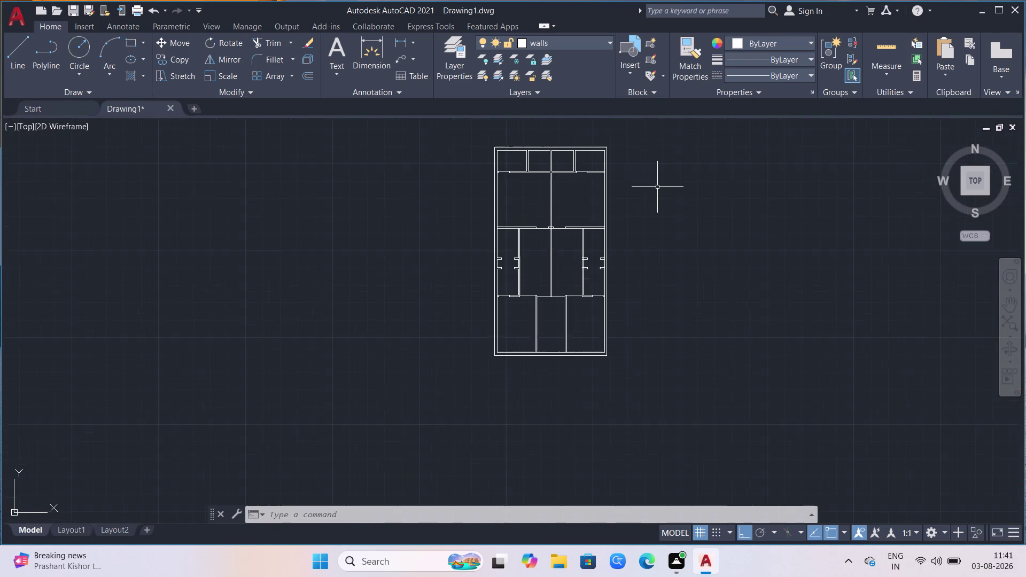
scroll(up, 3)
scroll(up, 3)
scroll(down, 3)
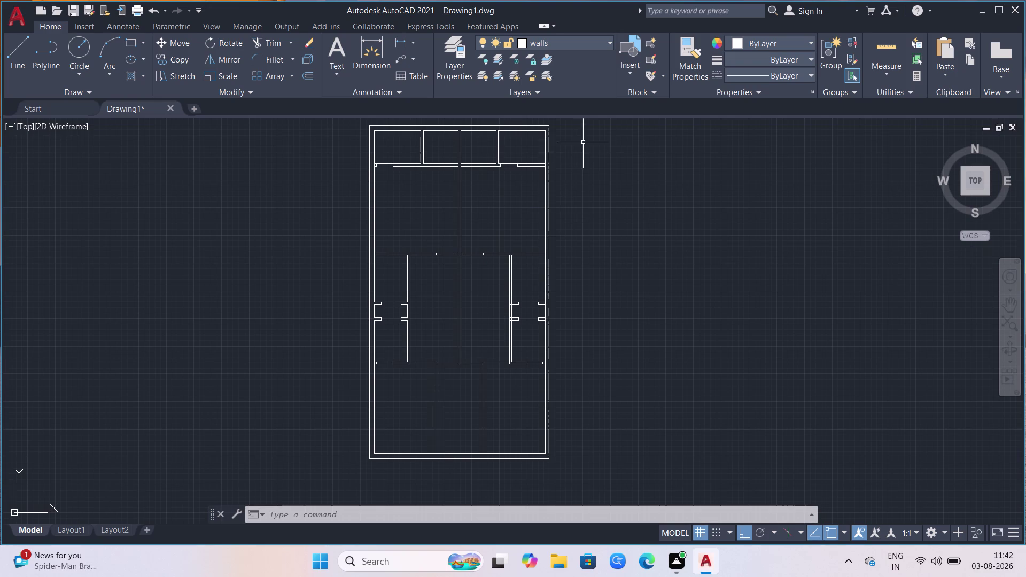
scroll(down, 3)
scroll(up, 3)
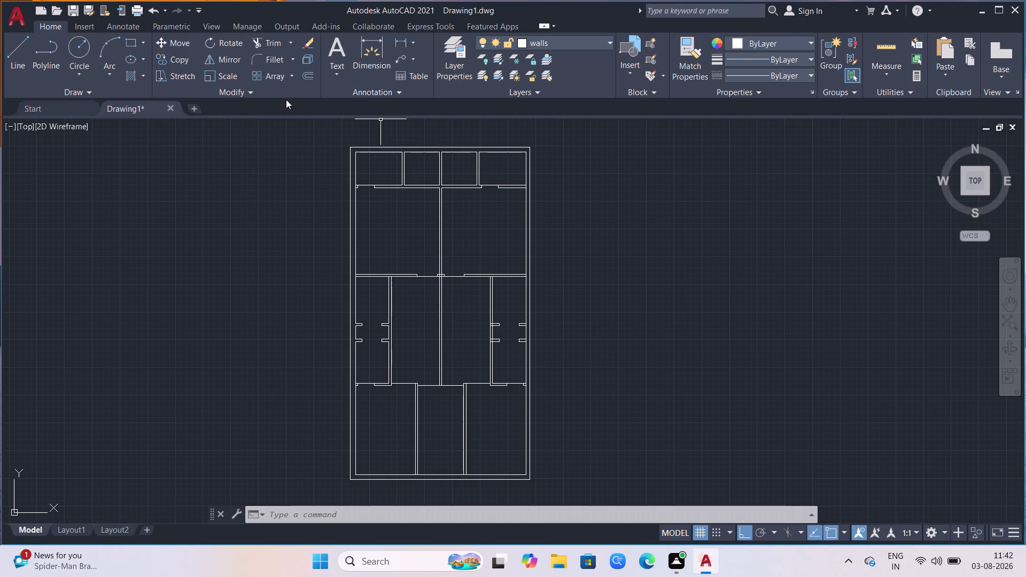
scroll(up, 3)
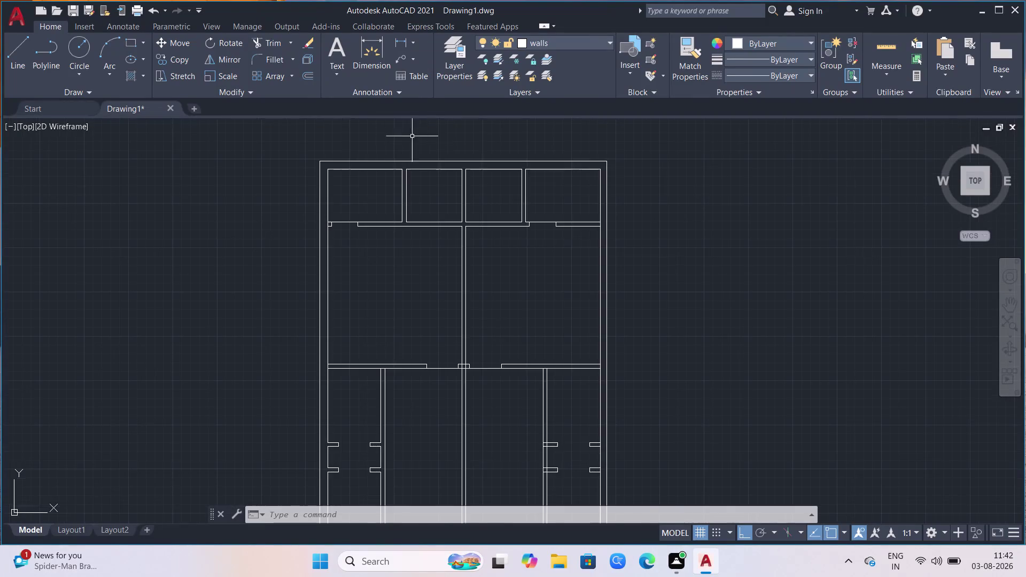
scroll(up, 3)
scroll(up, 3)
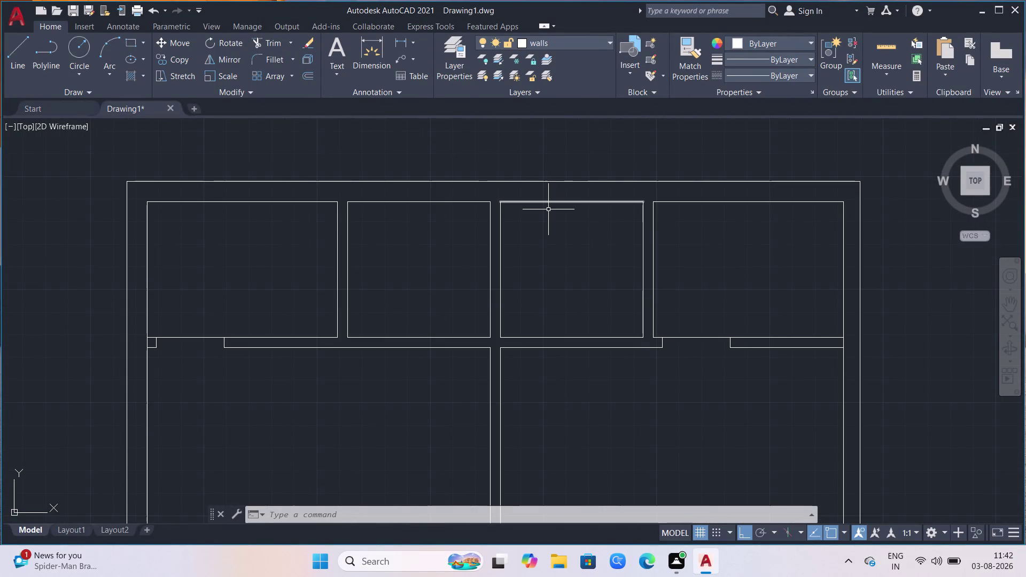
Draw a horizontal XL construction line through the top room walls.
key(x)
key(l)
key(Return)
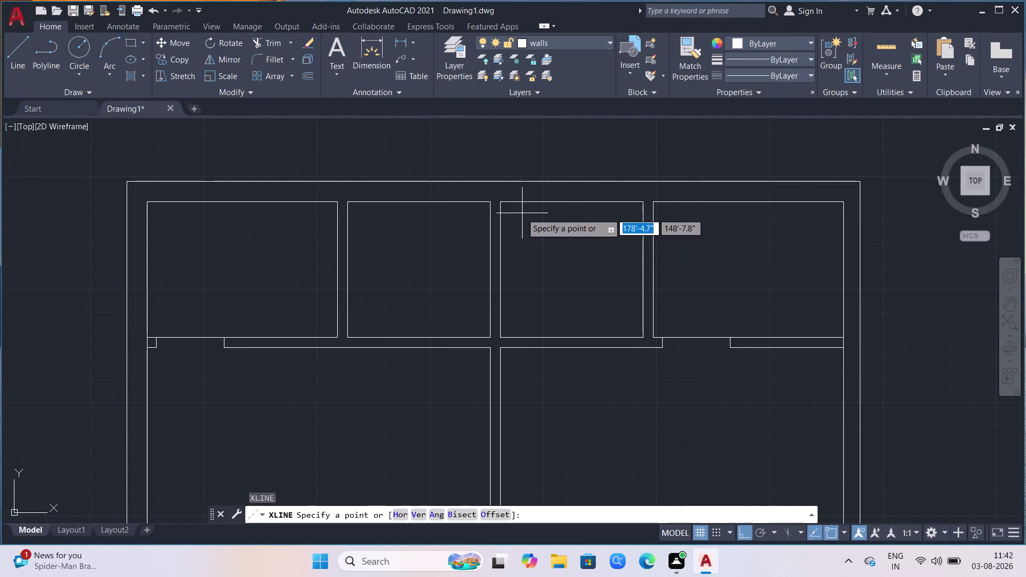
click(840, 204)
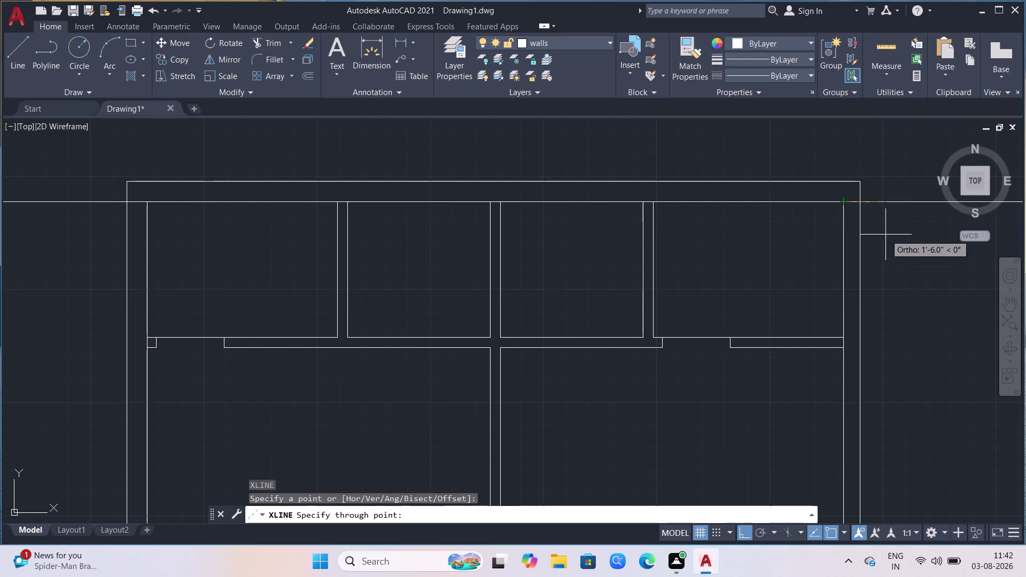
click(926, 247)
key(Escape)
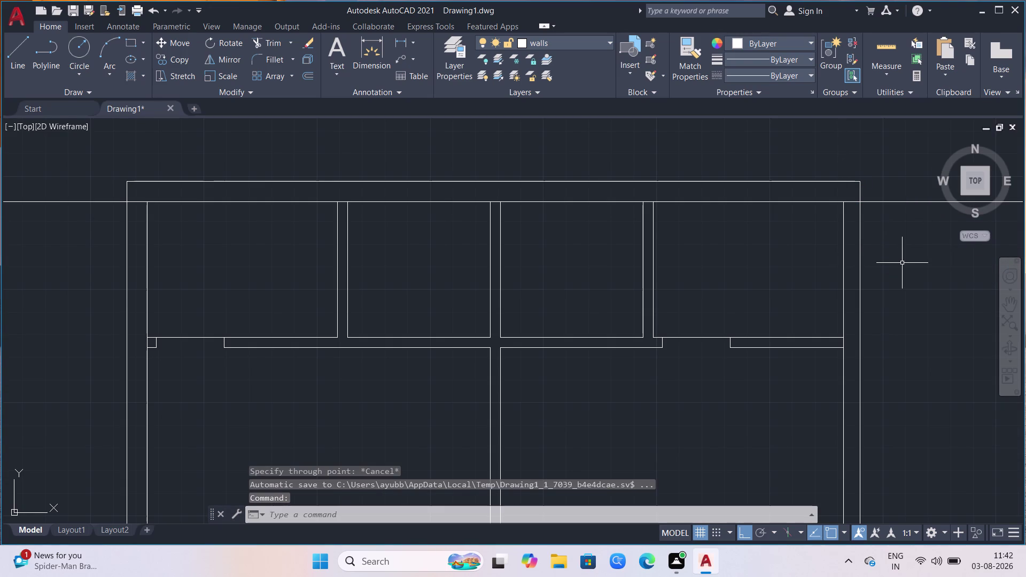
click(888, 204)
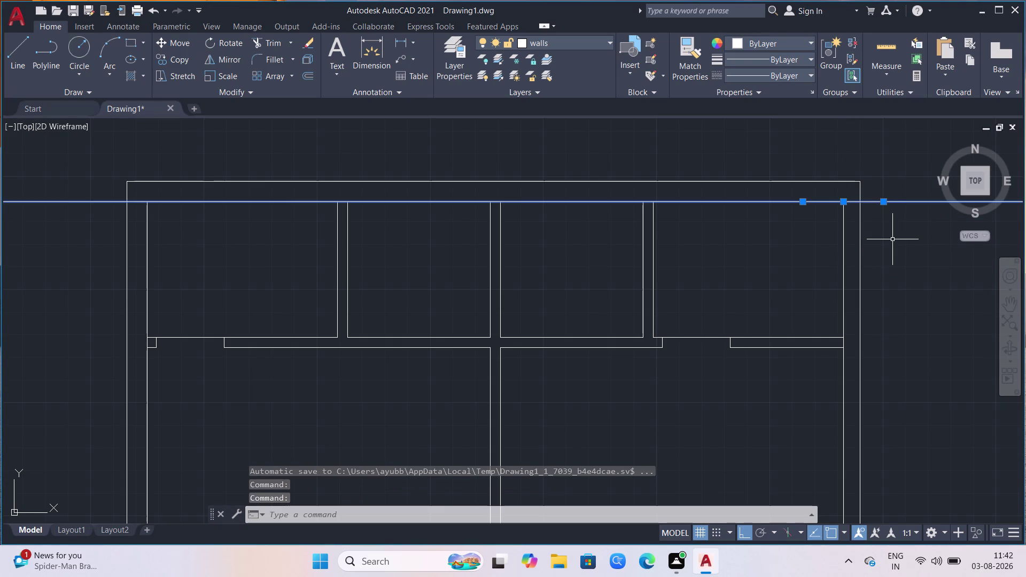
key(Escape)
Offset the construction line below the top wall, then offset that copy 2'-6".
key(o)
key(Return)
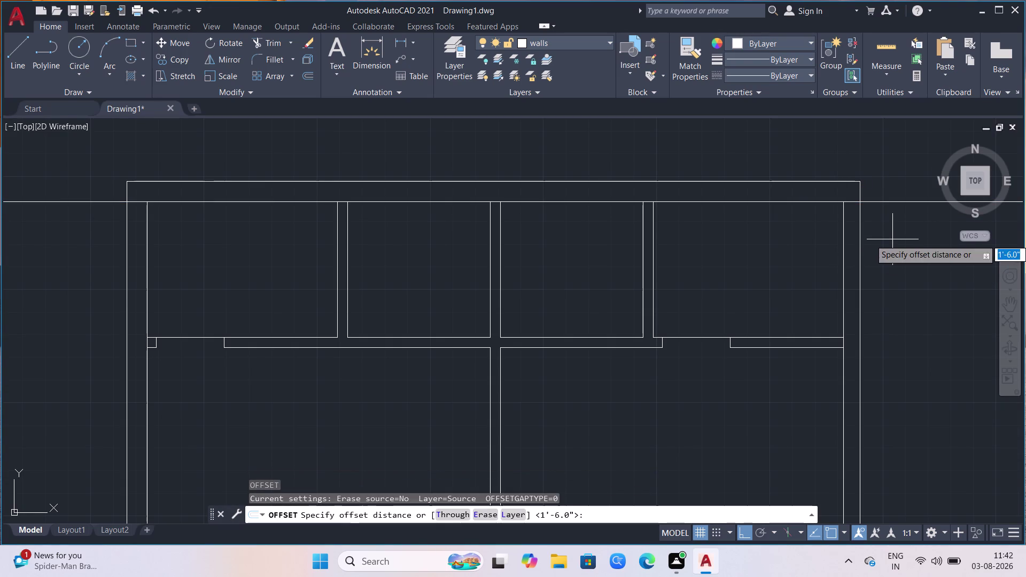
click(864, 204)
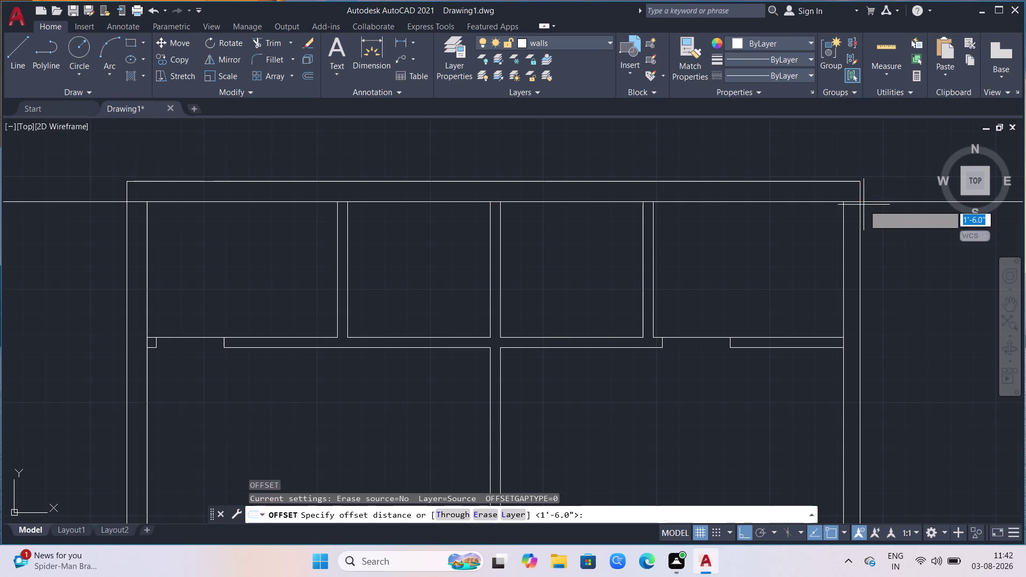
click(862, 221)
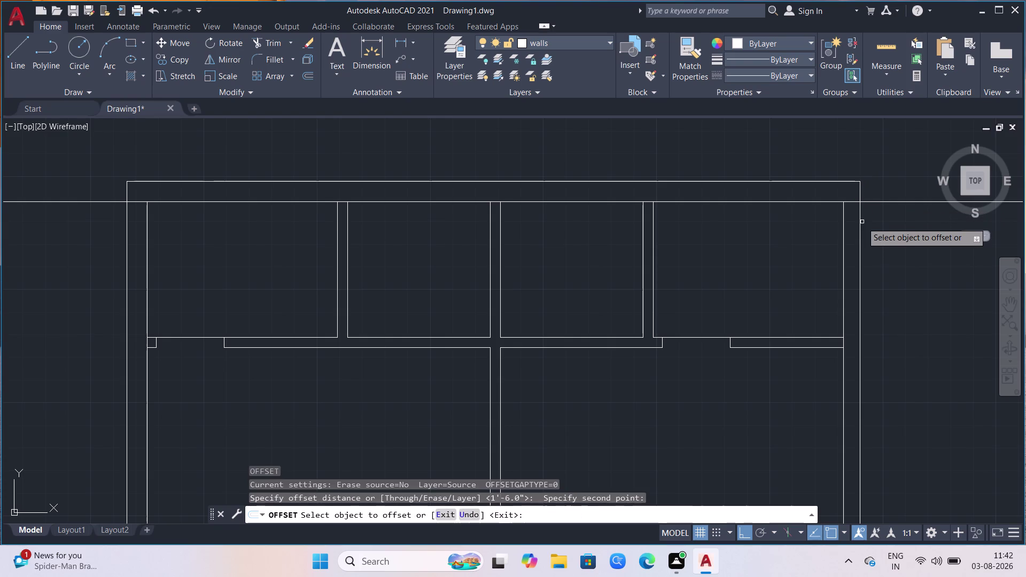
click(869, 202)
click(883, 230)
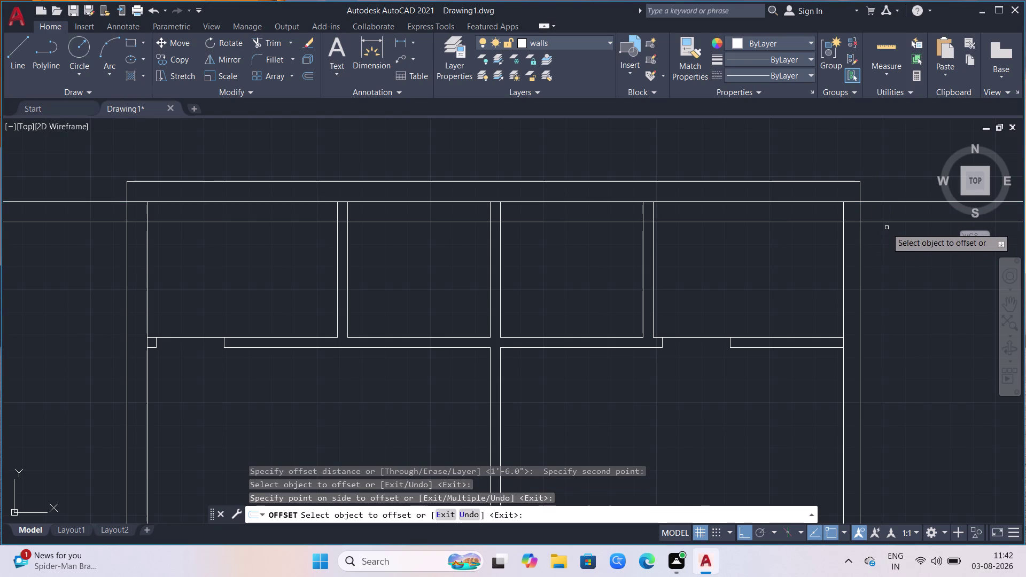
click(887, 223)
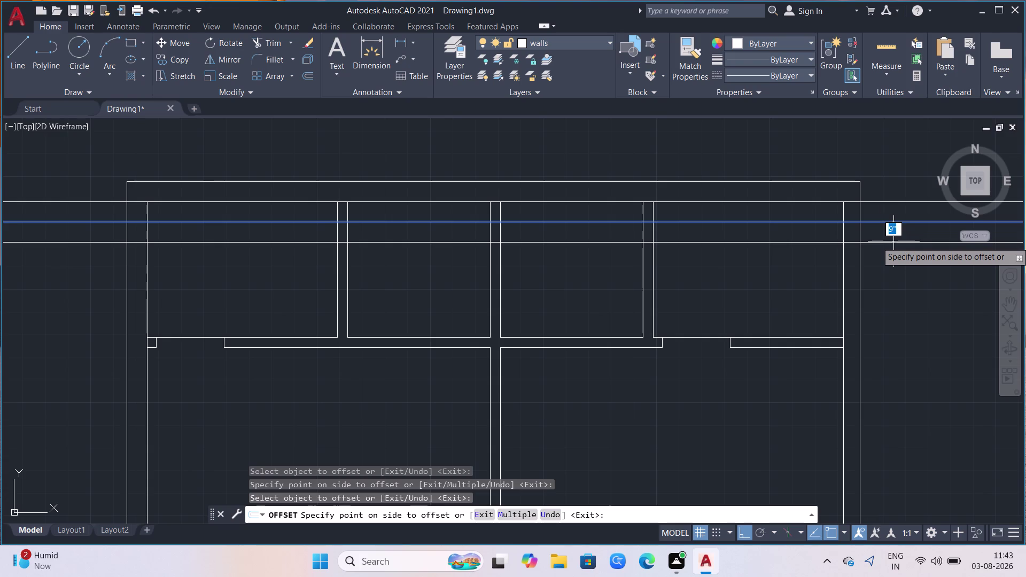
text(2)
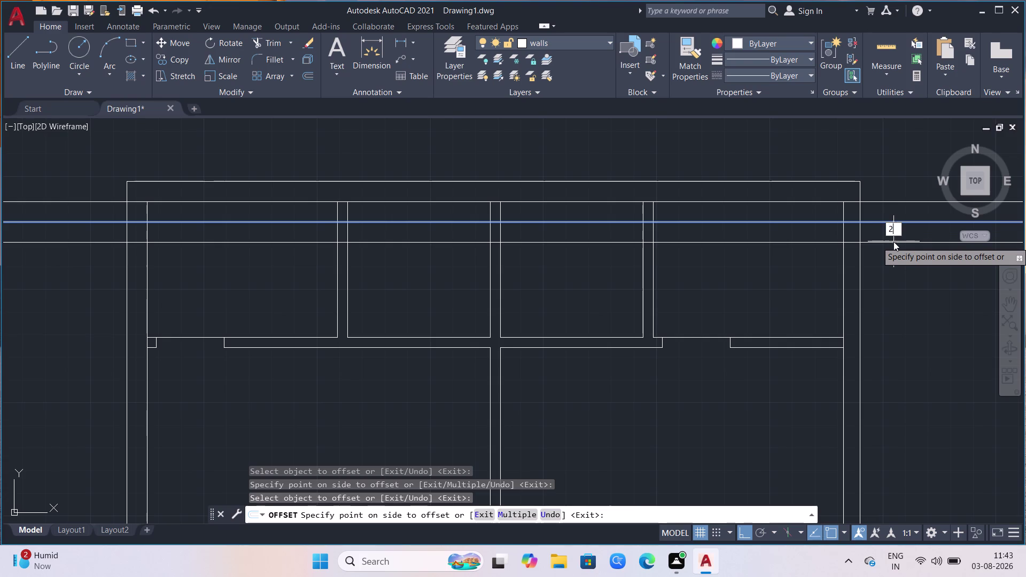
text('6)
key(Return)
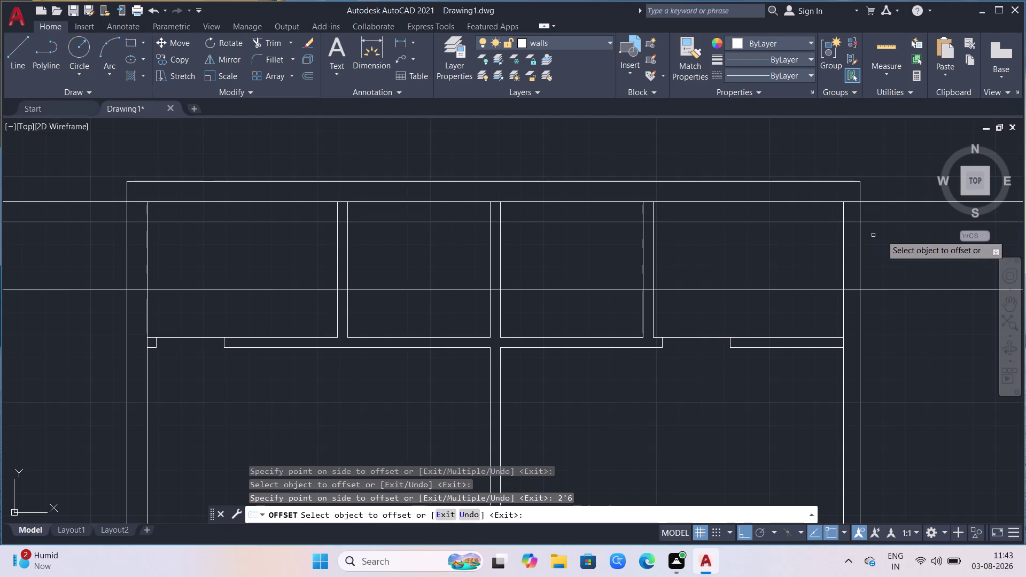
key(Escape)
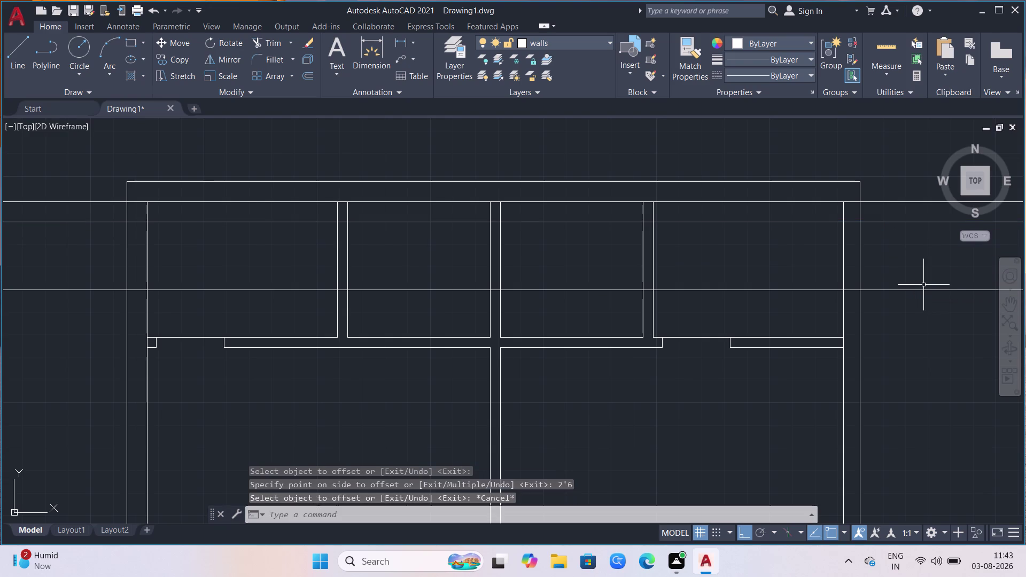
Delete the original construction line.
click(900, 199)
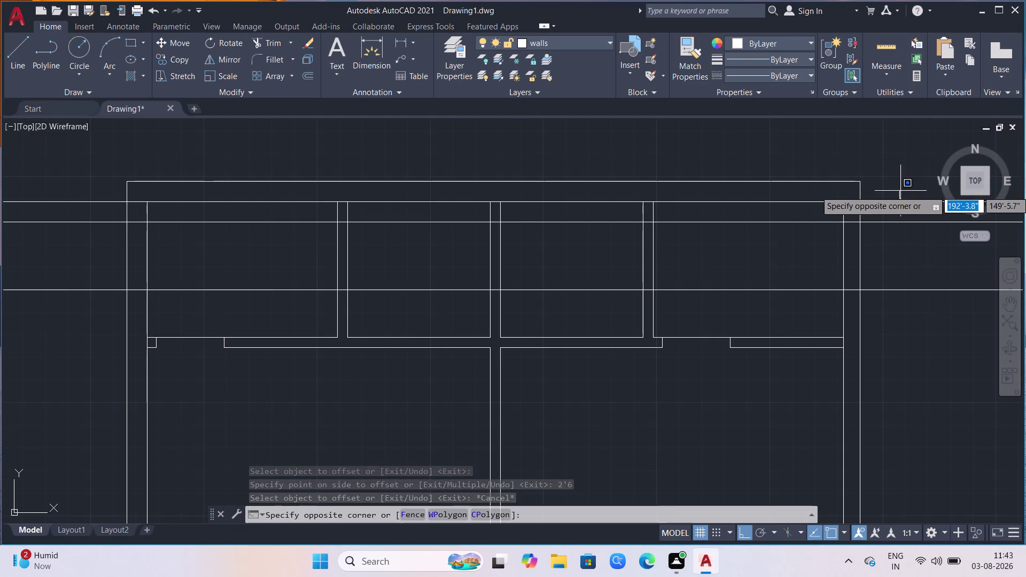
click(894, 204)
key(Delete)
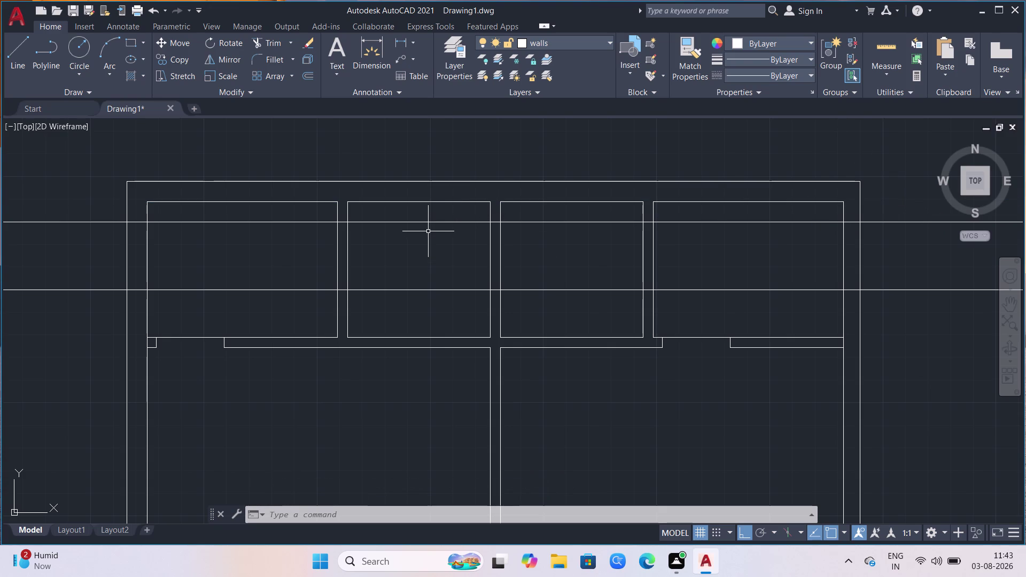
Fence-trim the guide line segments across the middle room.
text(tr)
key(Return)
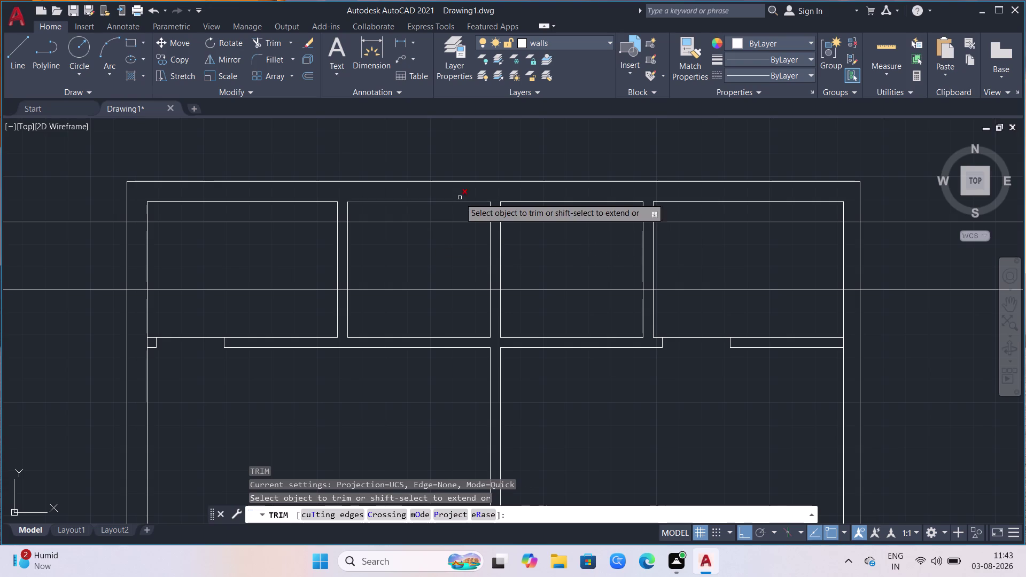
click(442, 215)
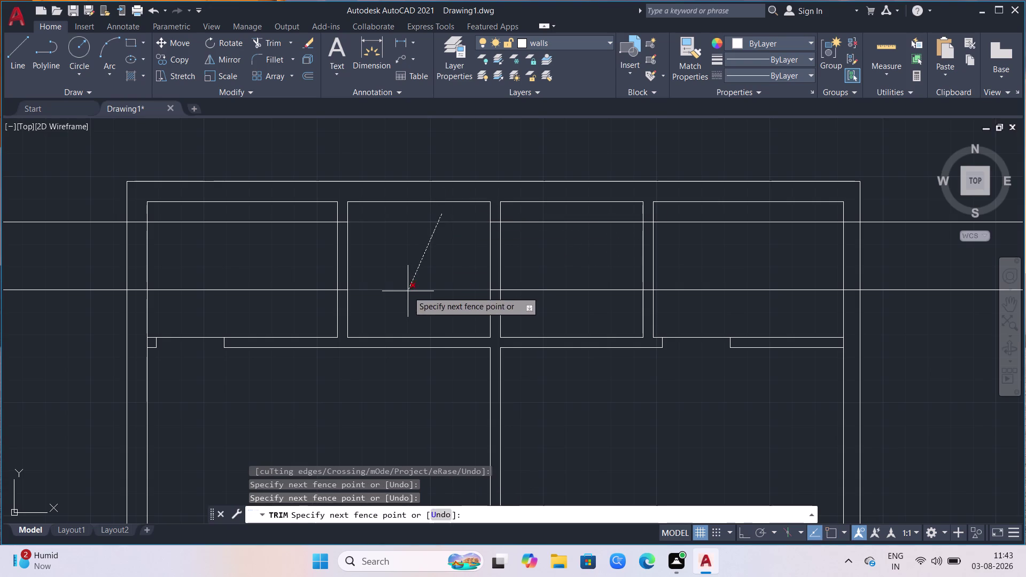
click(406, 293)
drag(560, 213, 560, 214)
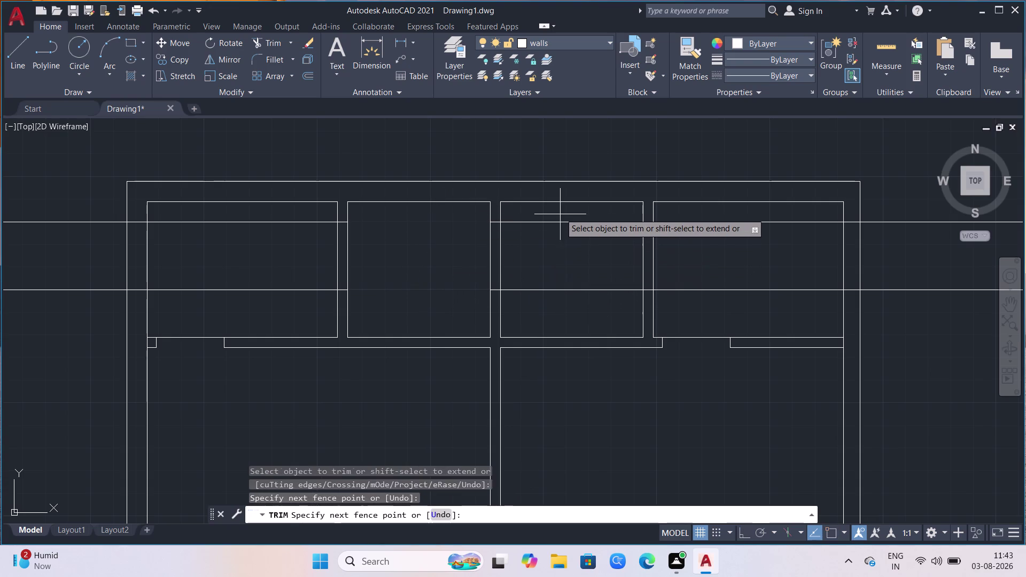
drag(560, 214, 558, 220)
click(536, 314)
drag(590, 272, 610, 273)
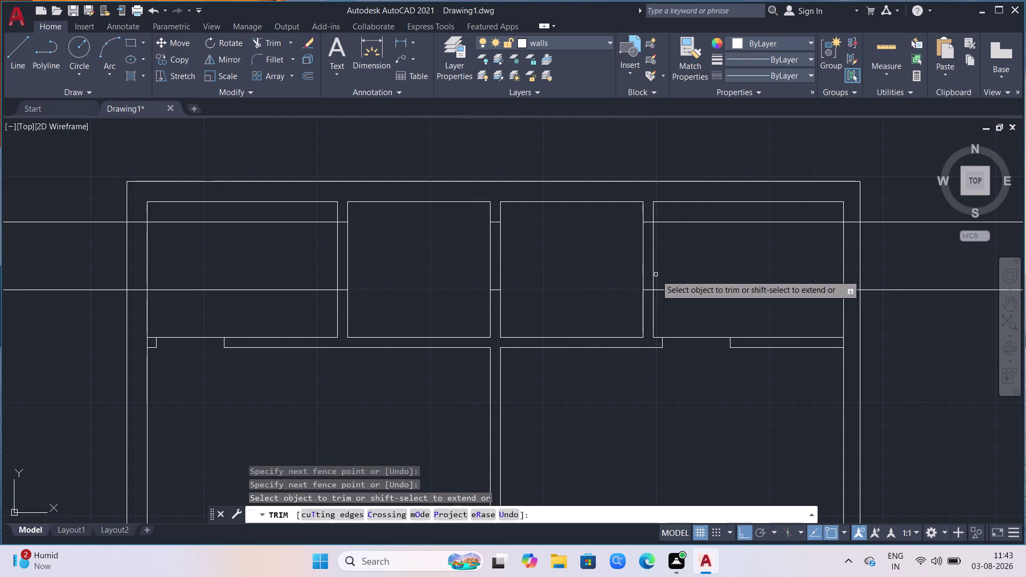
Trim the right and middle partition walls between the guide lines.
click(689, 264)
click(601, 261)
click(692, 221)
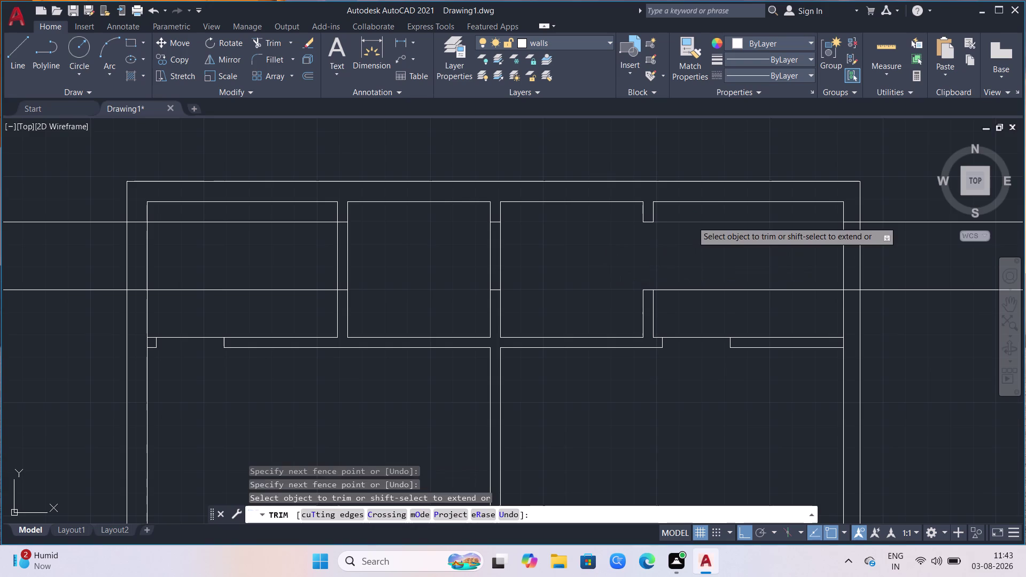
click(681, 291)
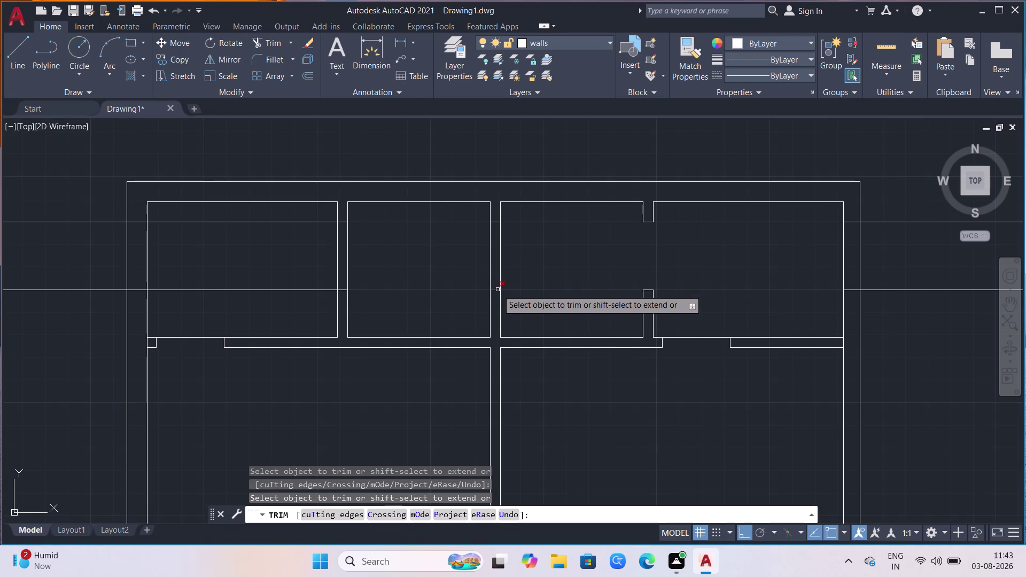
click(498, 290)
click(497, 223)
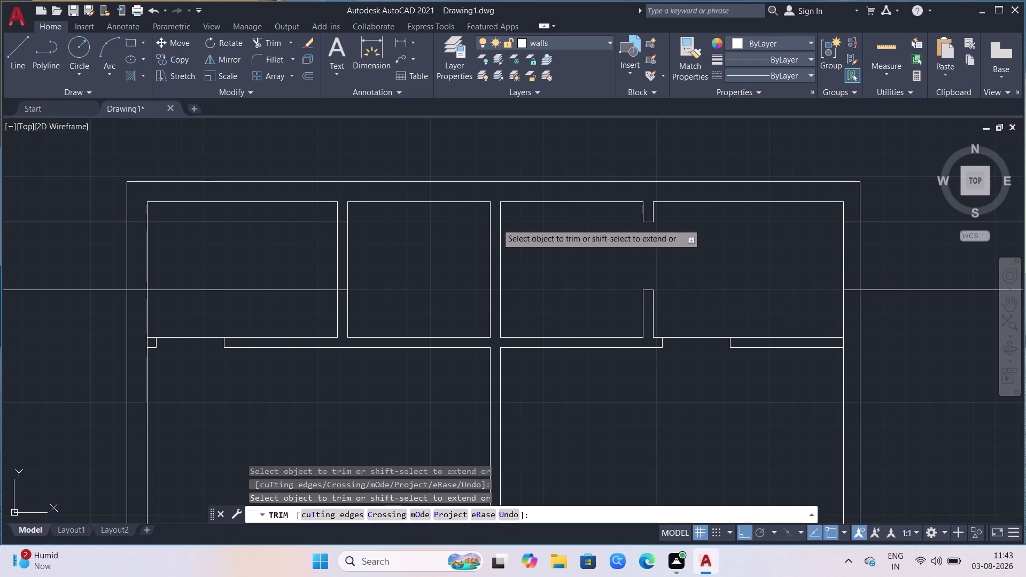
Trim the left partition wall and the guide lines inside the left room.
click(335, 232)
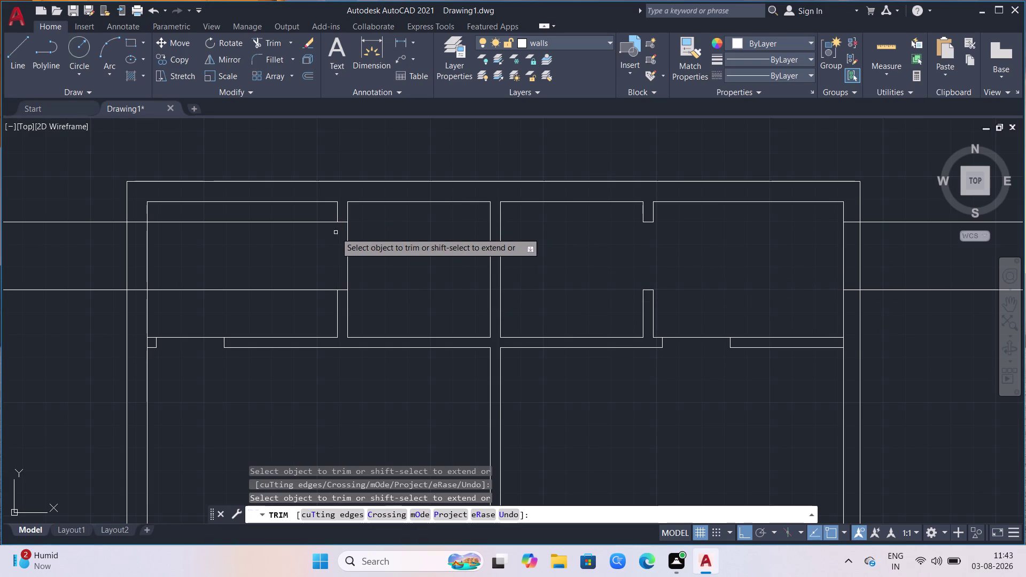
click(350, 237)
click(334, 240)
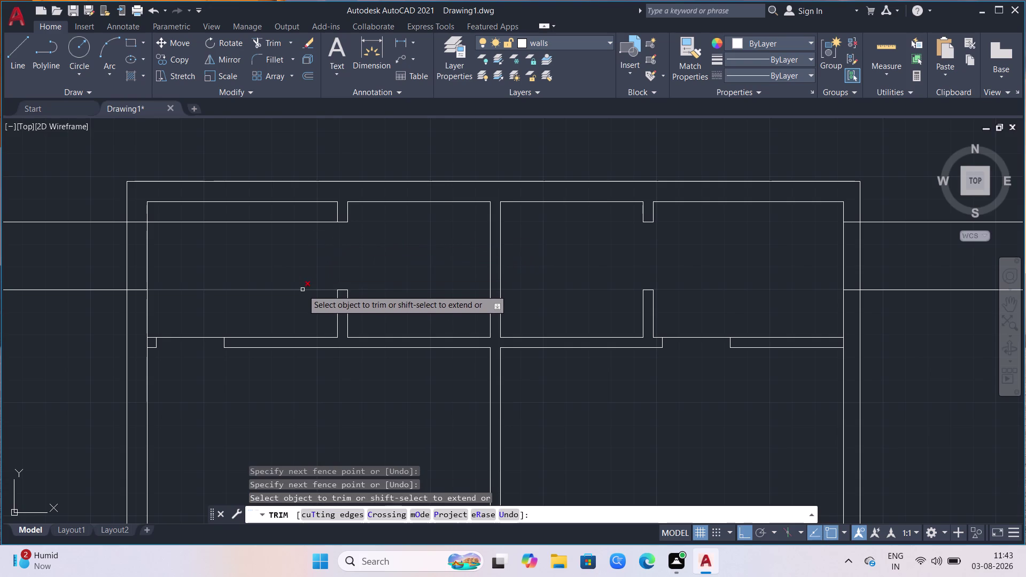
click(303, 292)
click(313, 220)
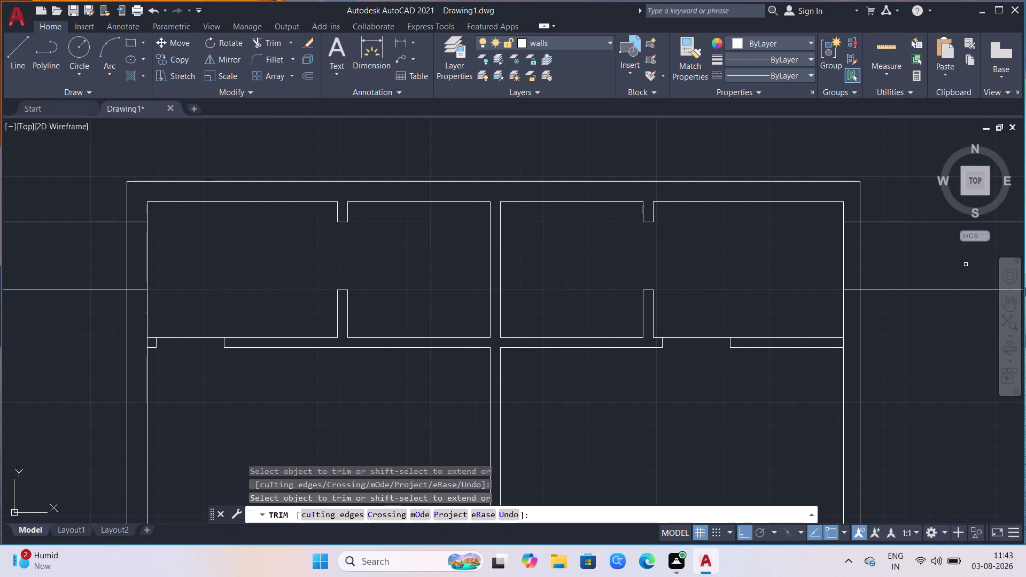
key(Escape)
Delete the guide line stubs left and right of the house.
drag(931, 200, 930, 207)
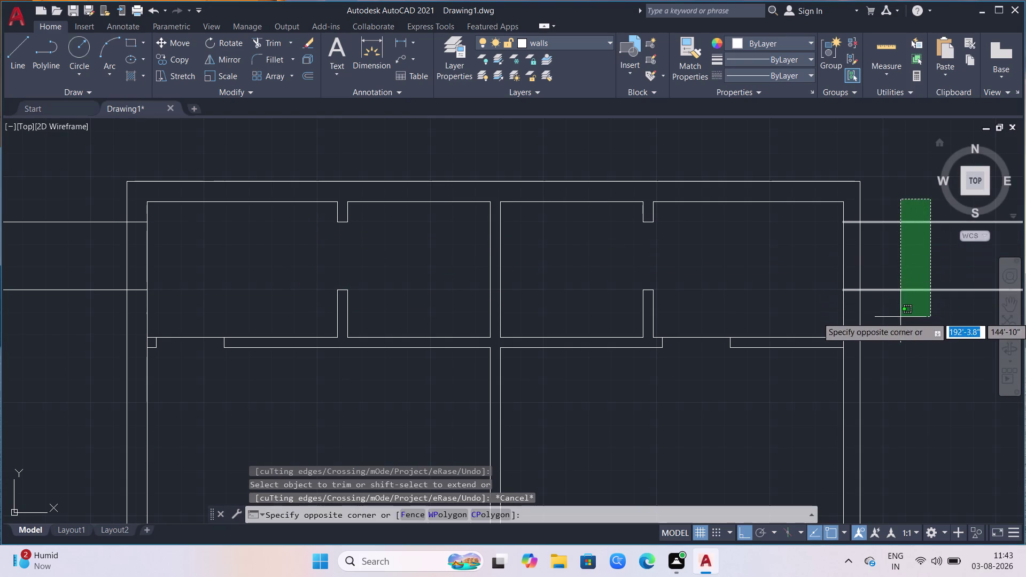
click(900, 317)
drag(101, 199, 96, 253)
click(77, 291)
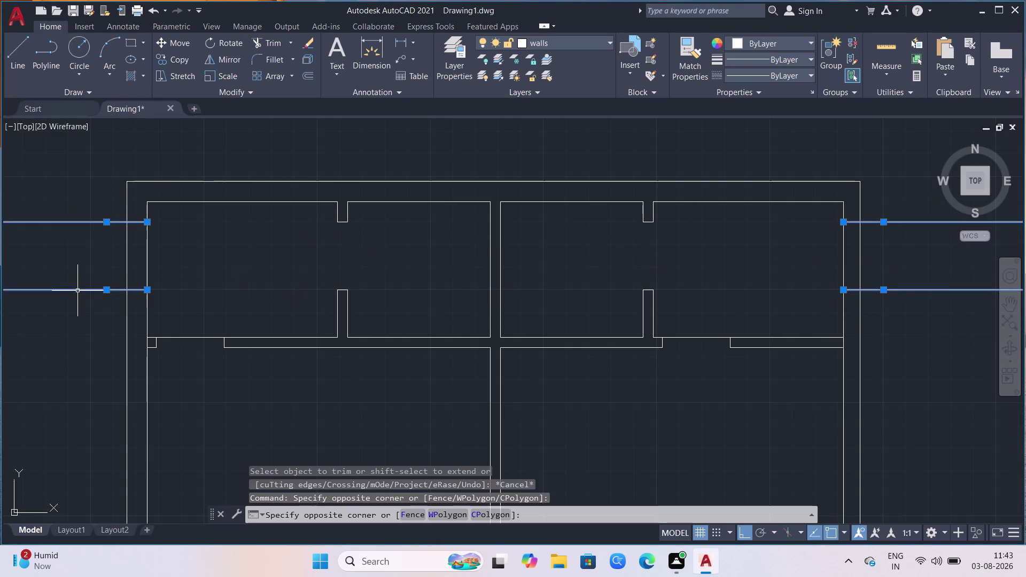
key(Delete)
Zoom out and pan back to the central walls.
scroll(down, 3)
scroll(down, 3)
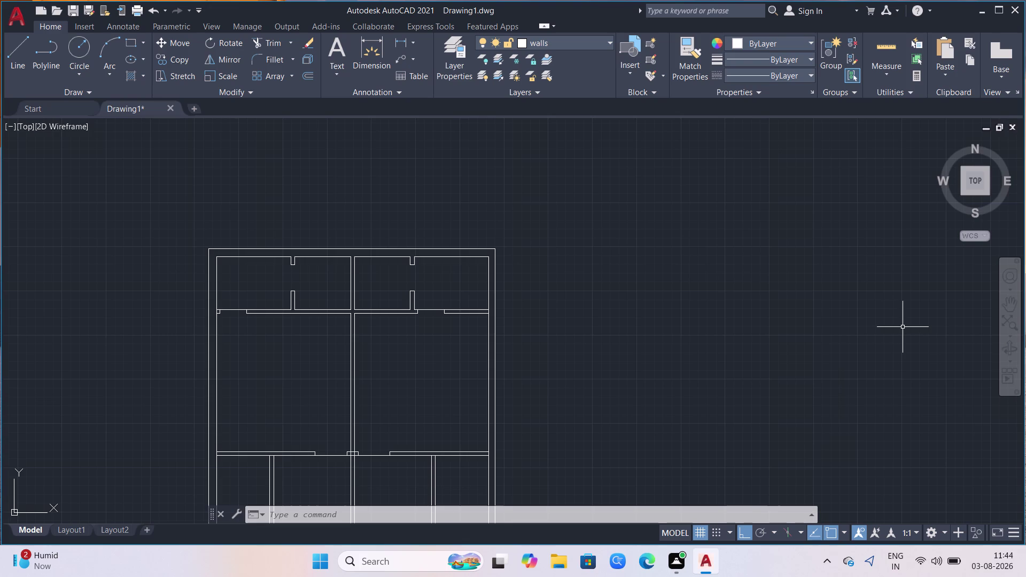
scroll(down, 3)
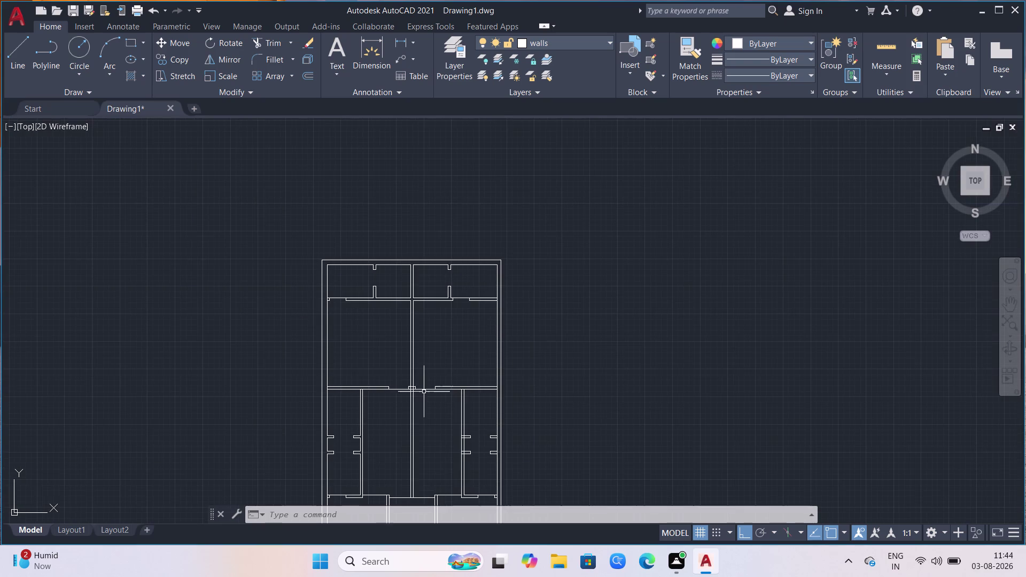
scroll(down, 3)
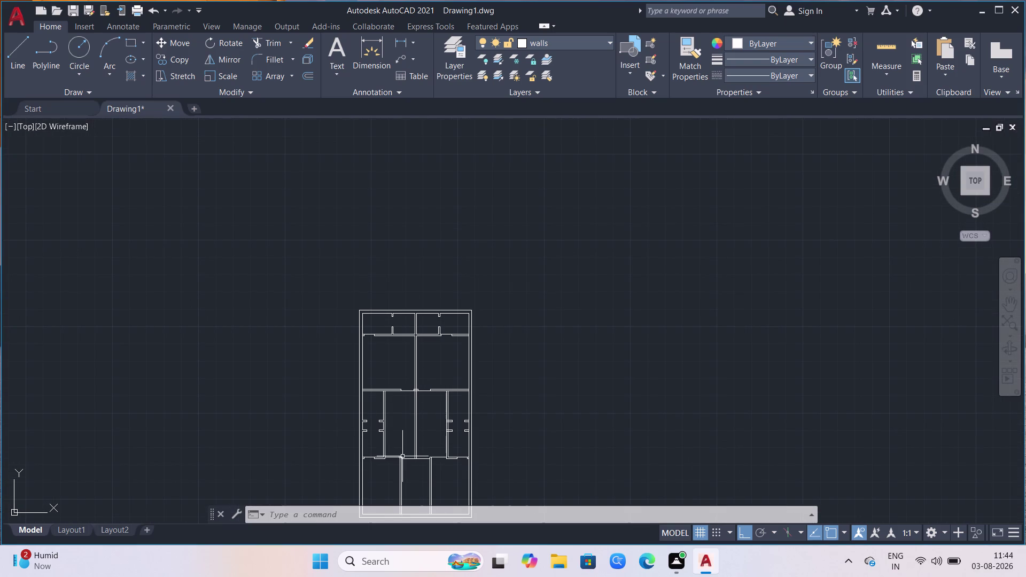
scroll(up, 3)
scroll(up, 3)
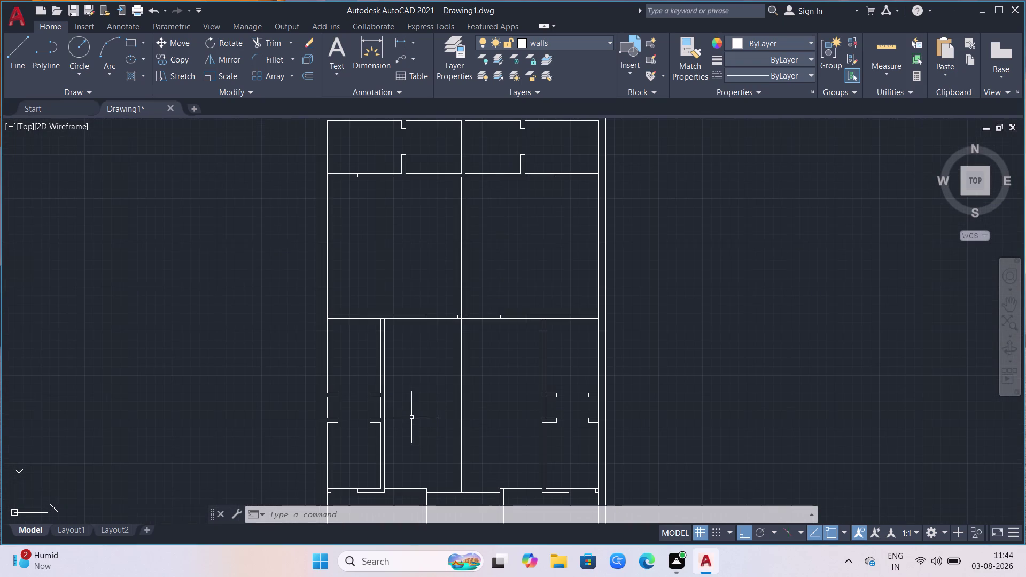
scroll(up, 3)
scroll(up, 3)
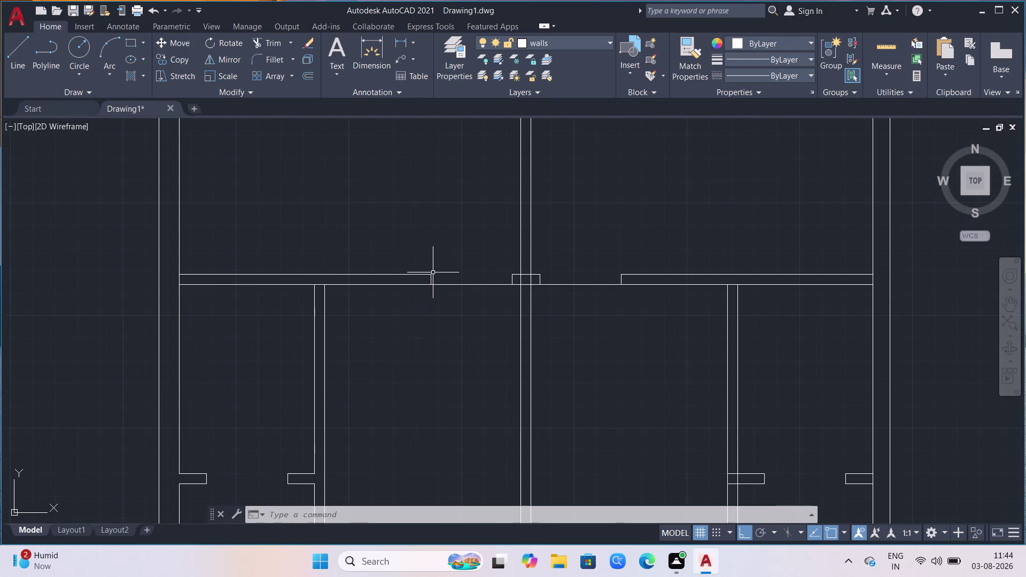
Offset a wall line to create the first jamb of the left opening.
key(o)
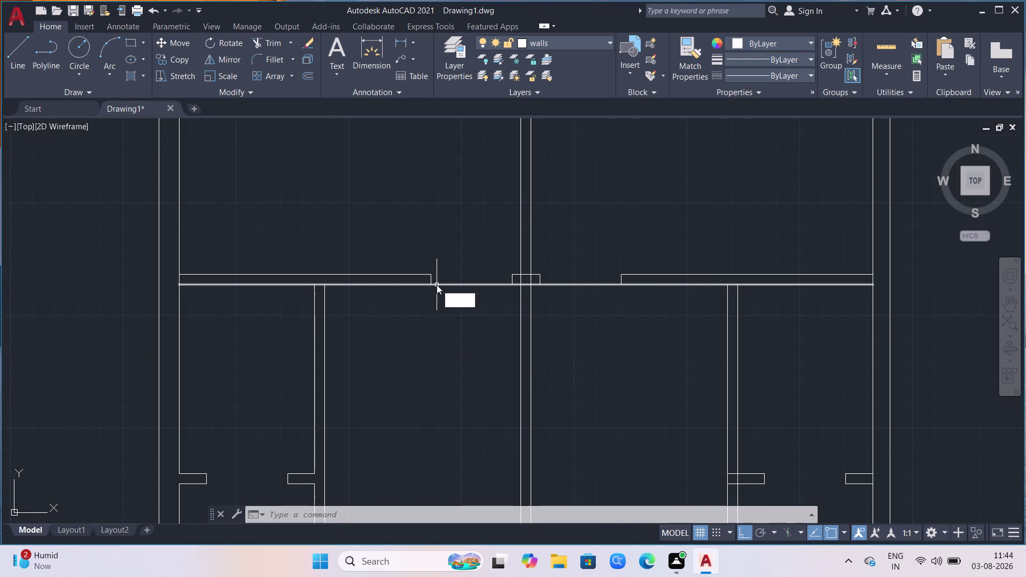
key(Return)
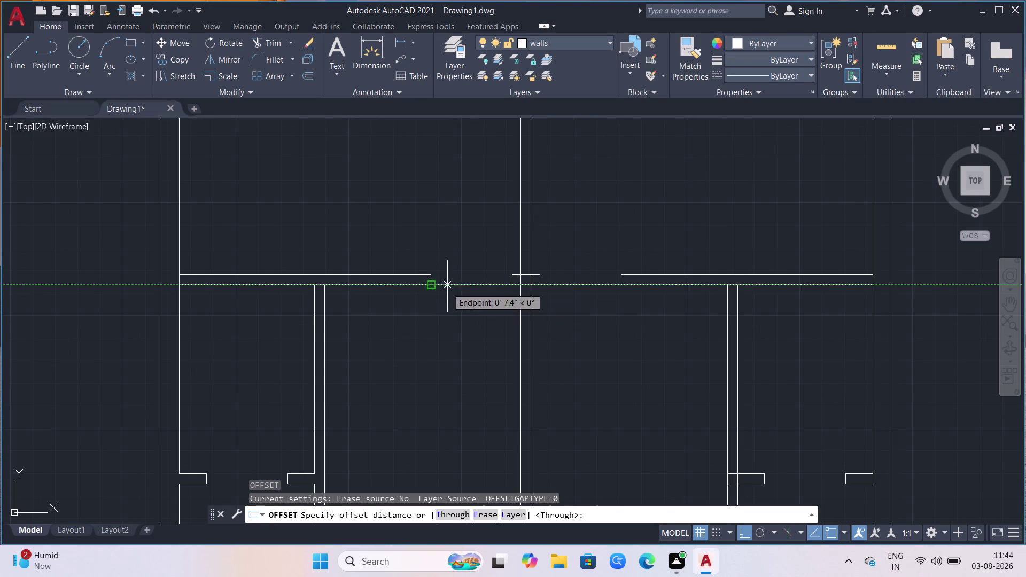
click(431, 284)
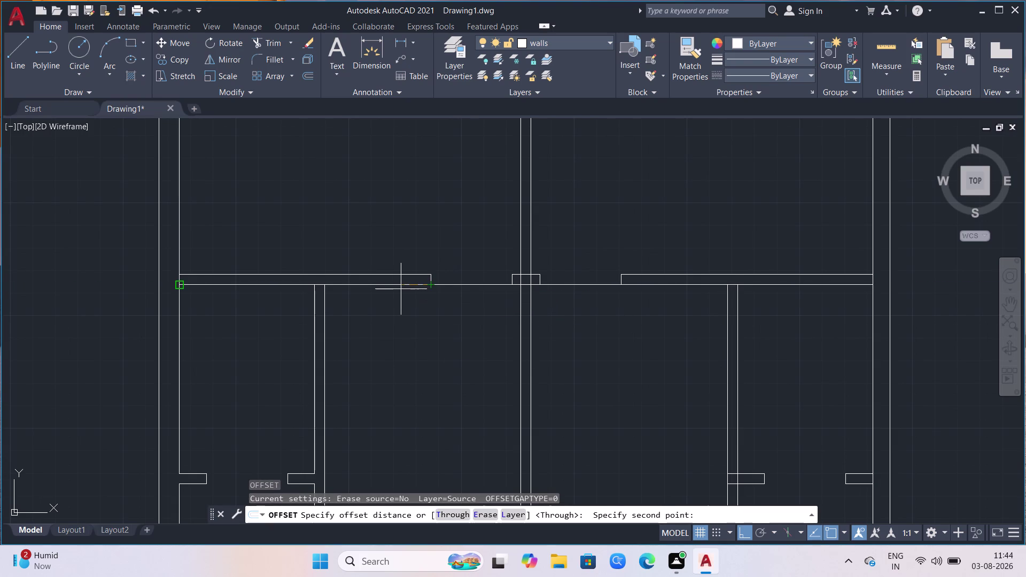
key(2)
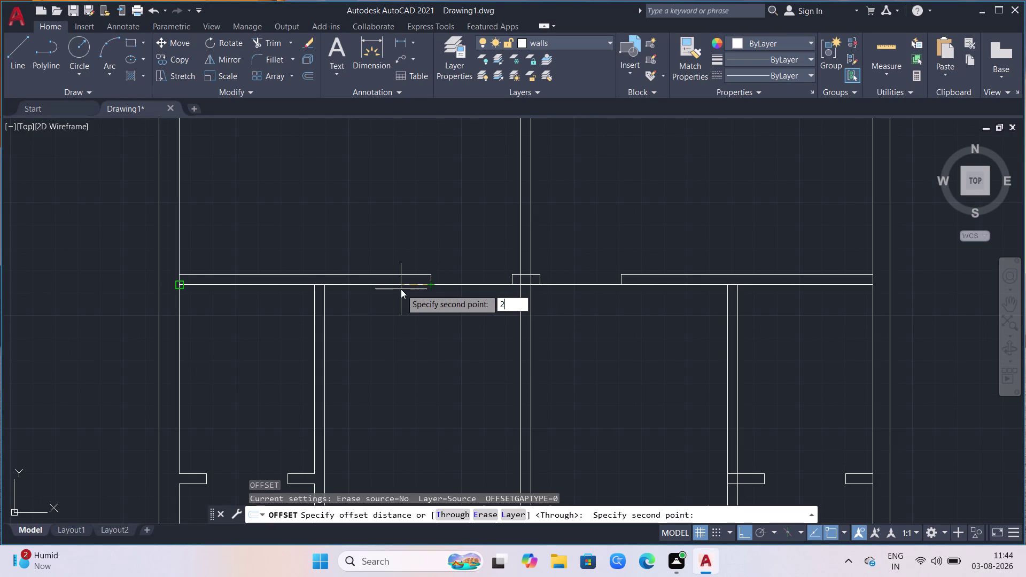
key(Return)
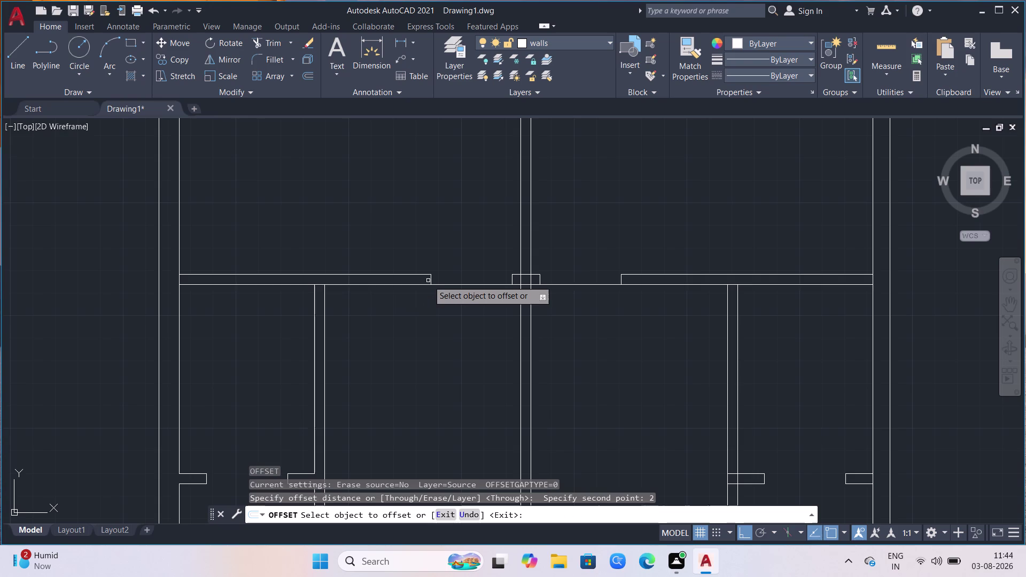
click(431, 280)
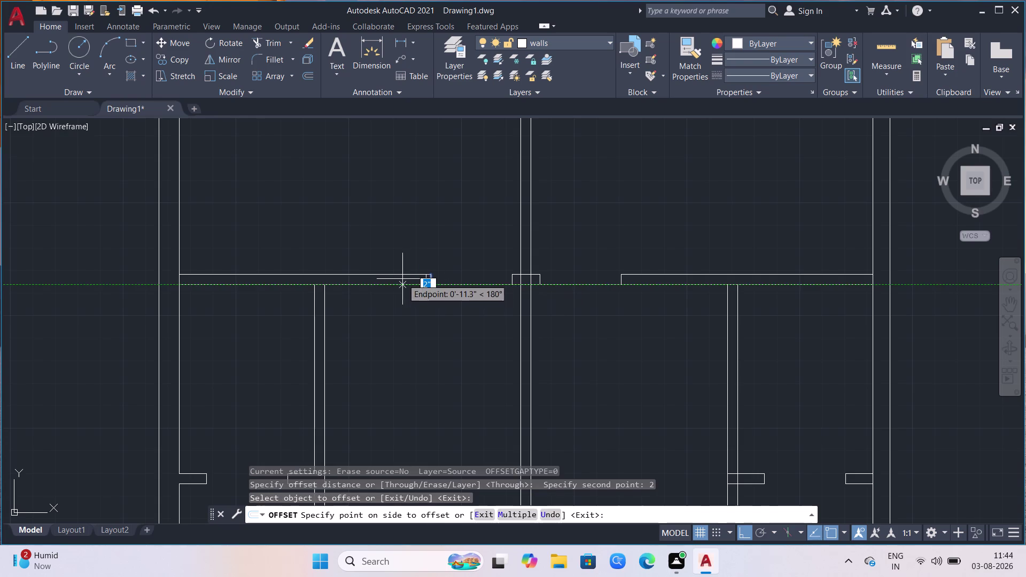
click(402, 279)
click(426, 282)
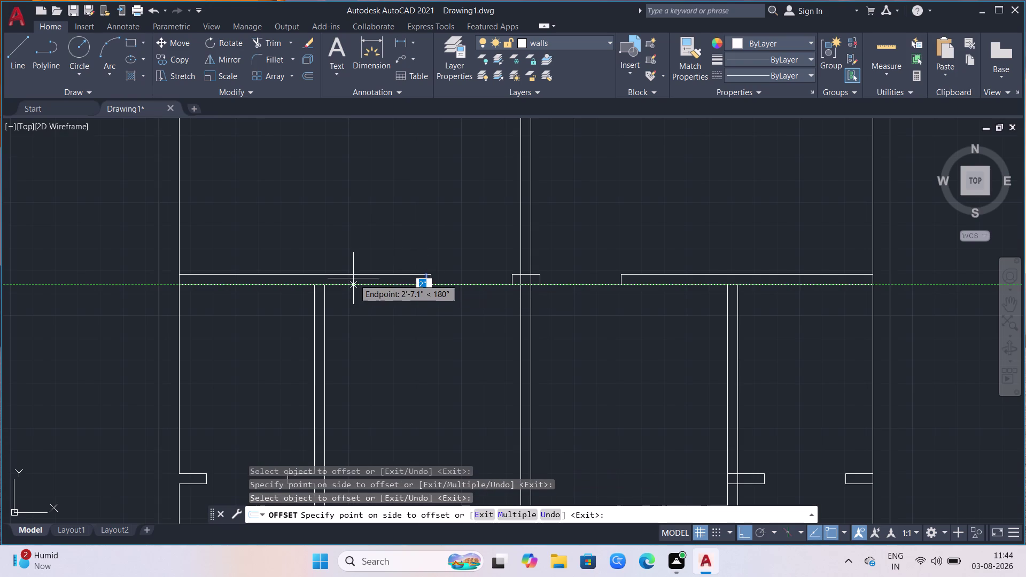
Offset the jamb lines 3' to mark the left and right openings.
text(3')
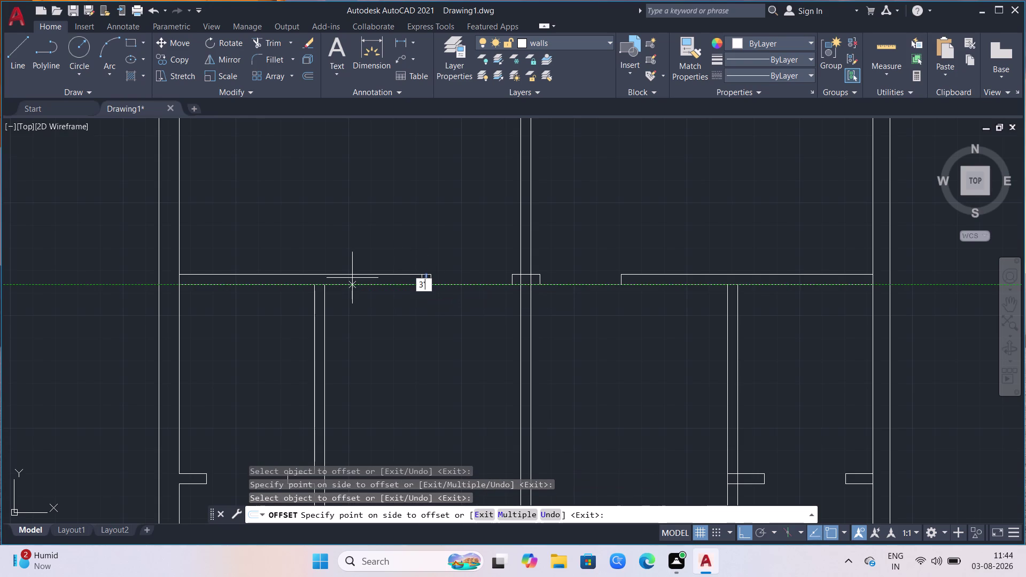
key(Return)
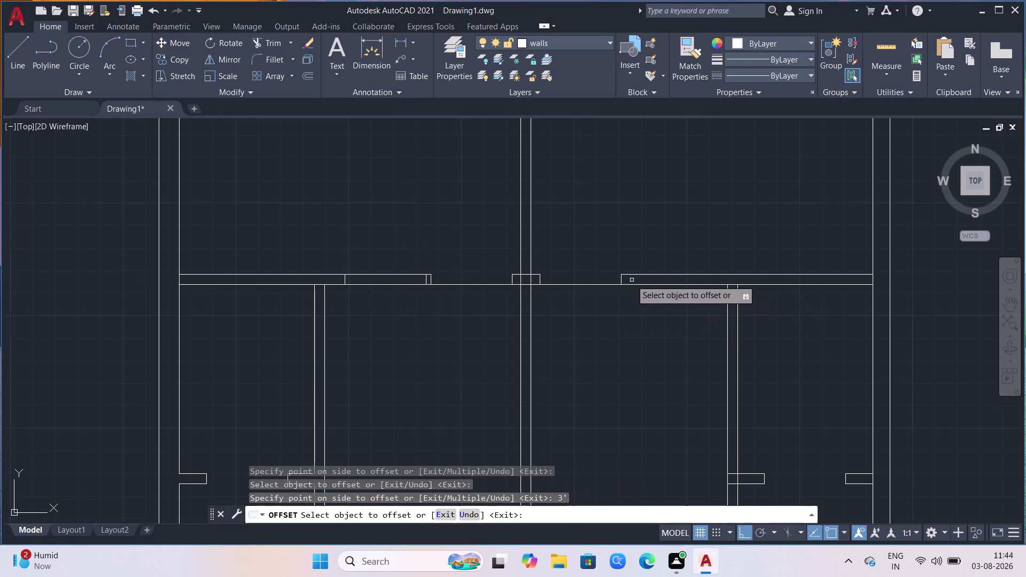
click(621, 280)
click(646, 285)
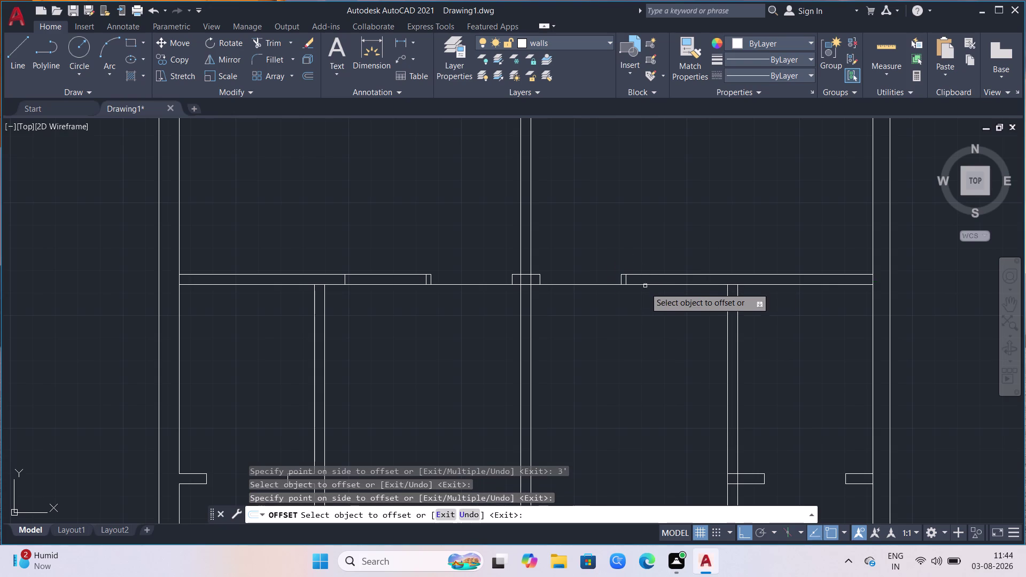
click(625, 281)
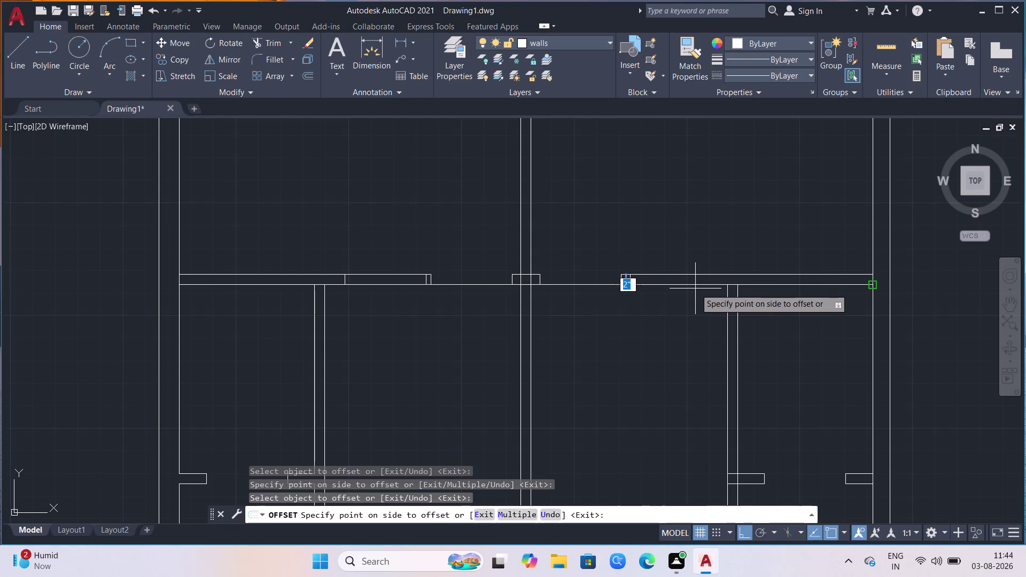
key(3)
key(apostrophe)
key(Return)
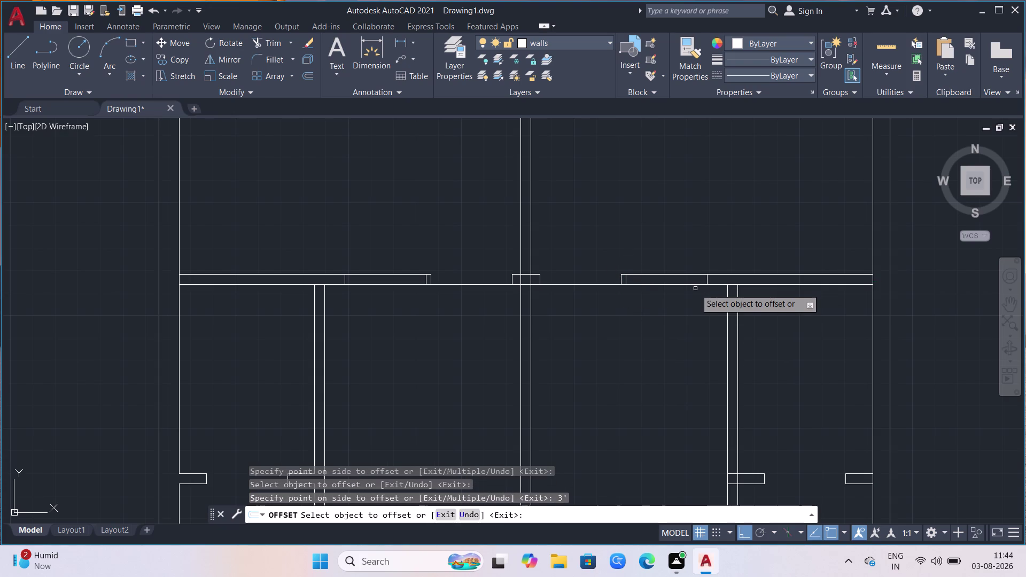
scroll(down, 3)
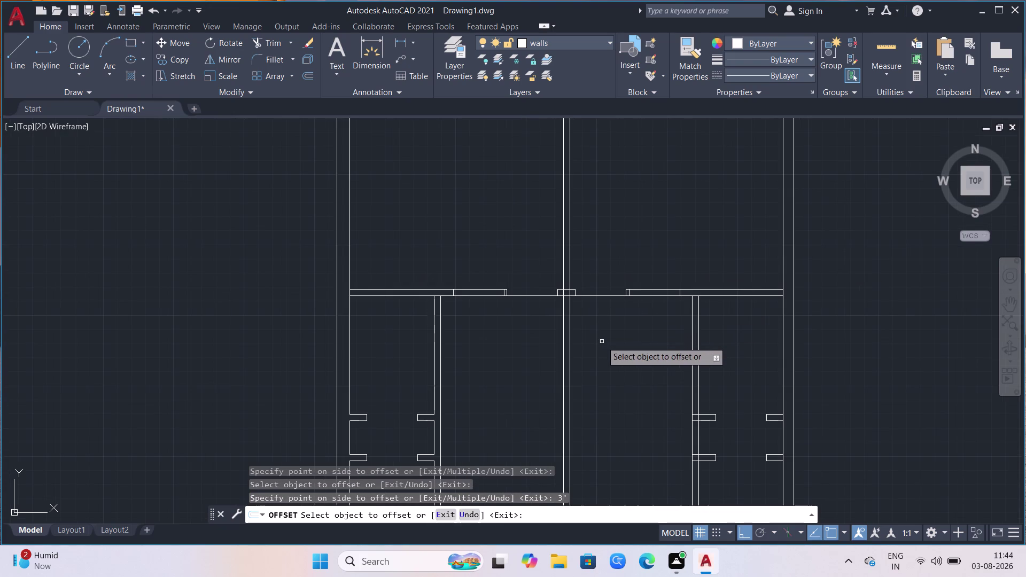
drag(653, 280, 653, 295)
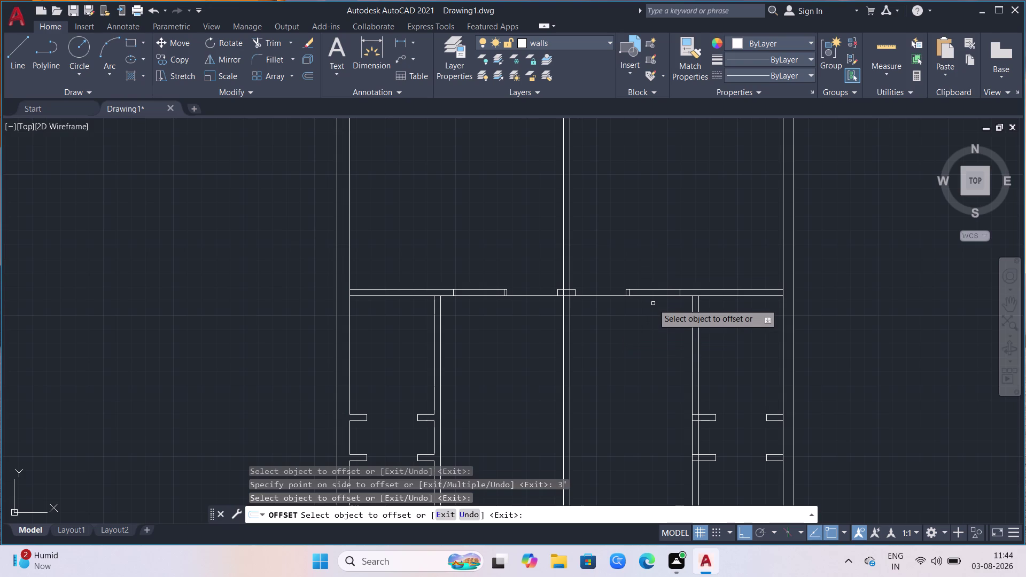
key(Escape)
Start the TRIM command to cut the new openings.
key(t)
key(r)
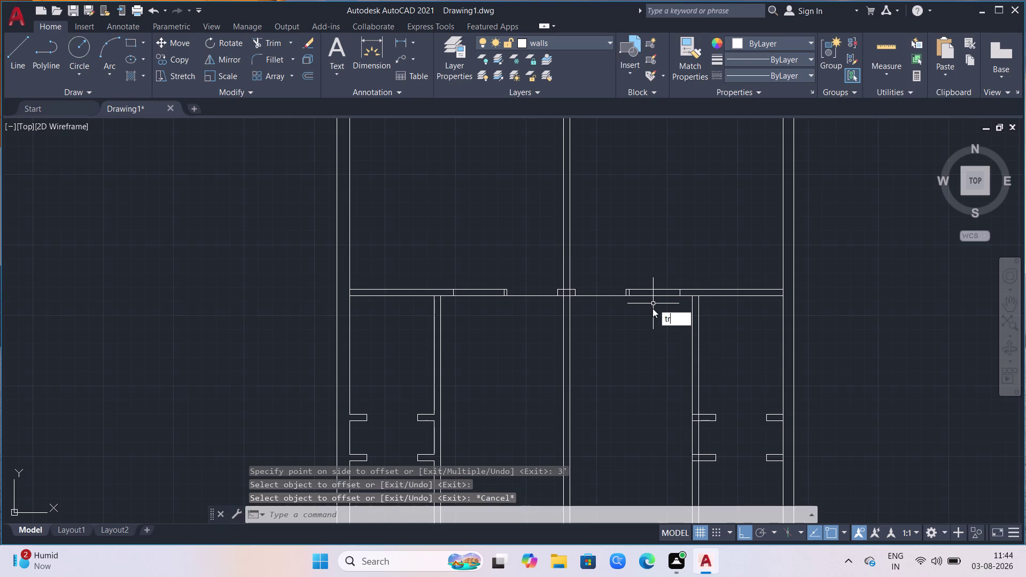
key(Return)
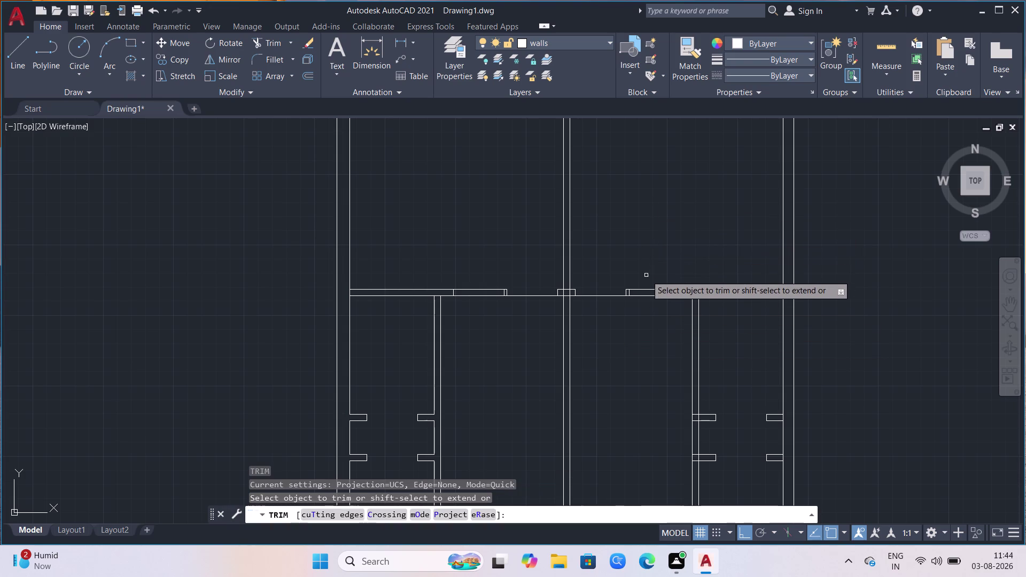
Trim the wall pieces between the jambs of the horizontal interior wall's door openings.
drag(647, 281, 647, 291)
click(645, 303)
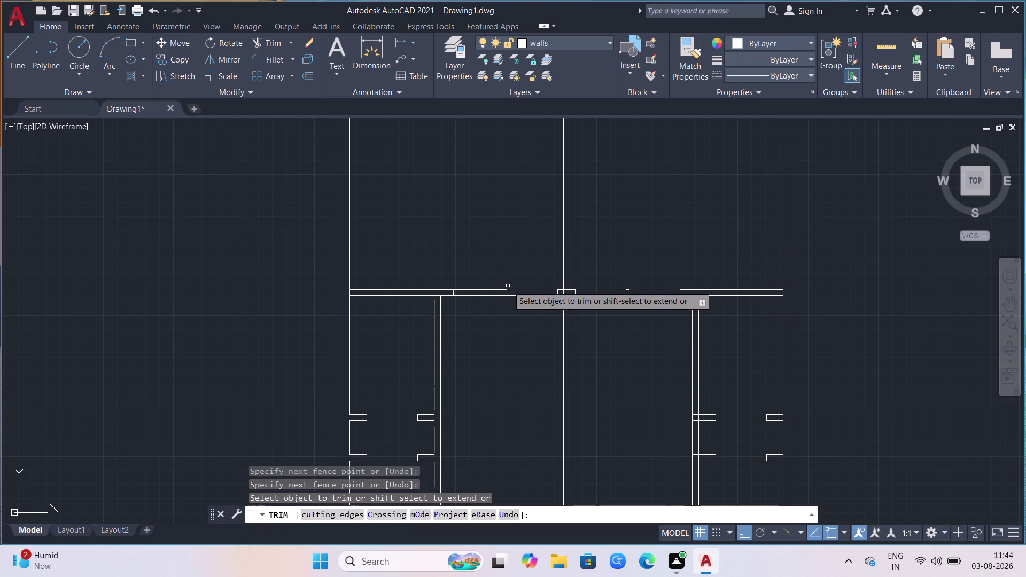
click(495, 282)
click(481, 309)
scroll(down, 3)
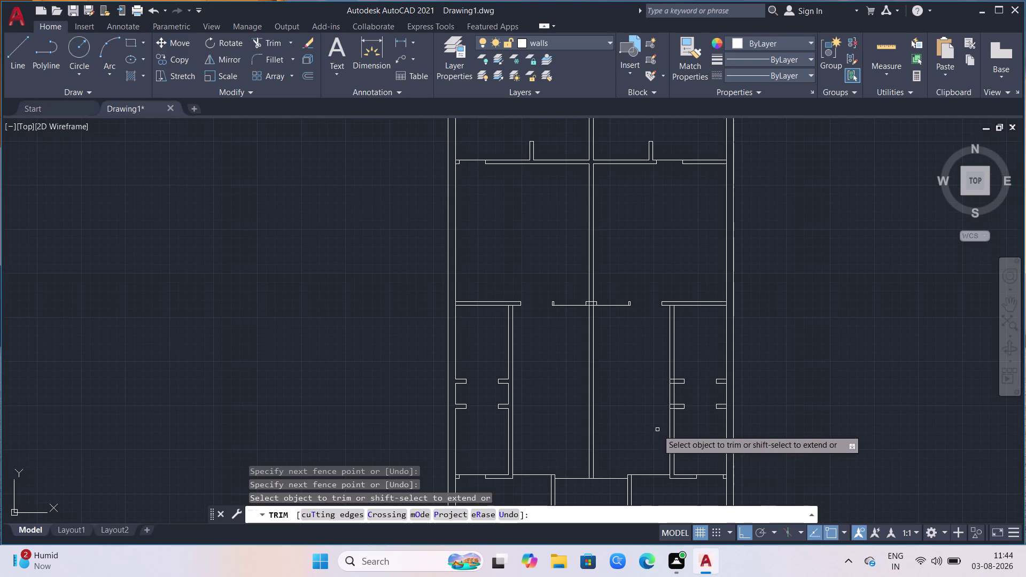
scroll(up, 3)
click(728, 382)
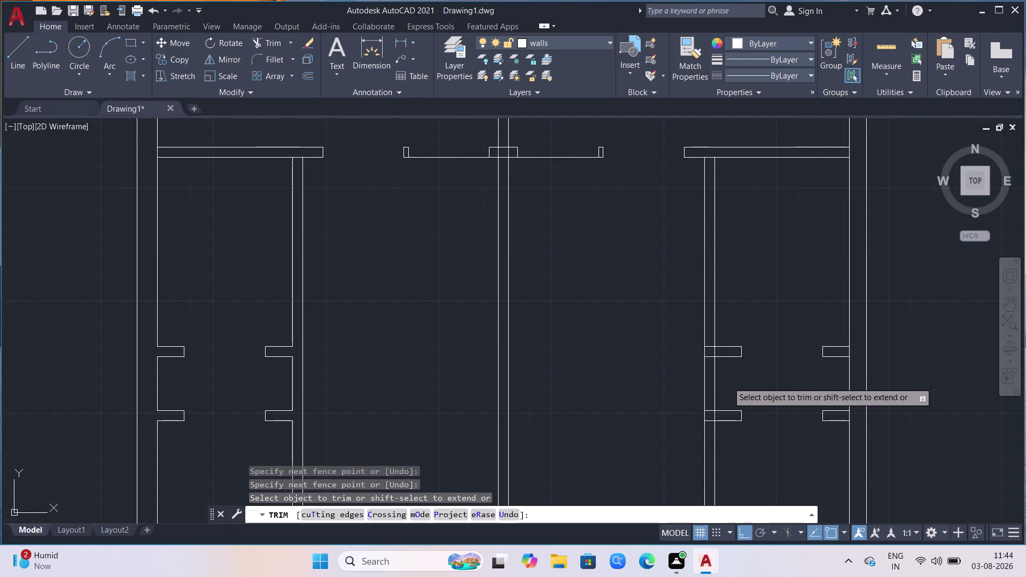
click(703, 383)
scroll(down, 3)
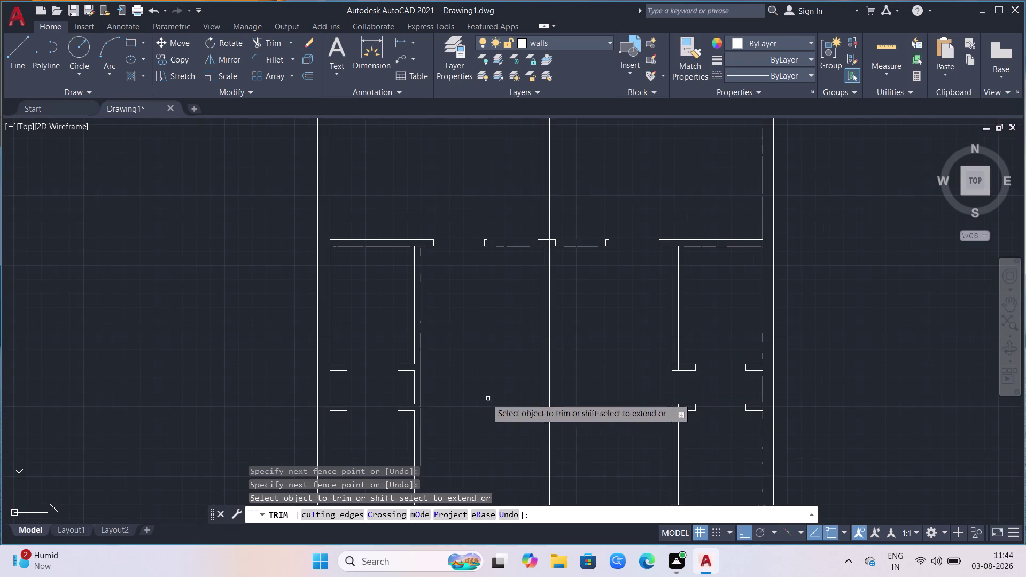
Restart TRIM and cut the side door opening out of the left room's wall.
click(410, 385)
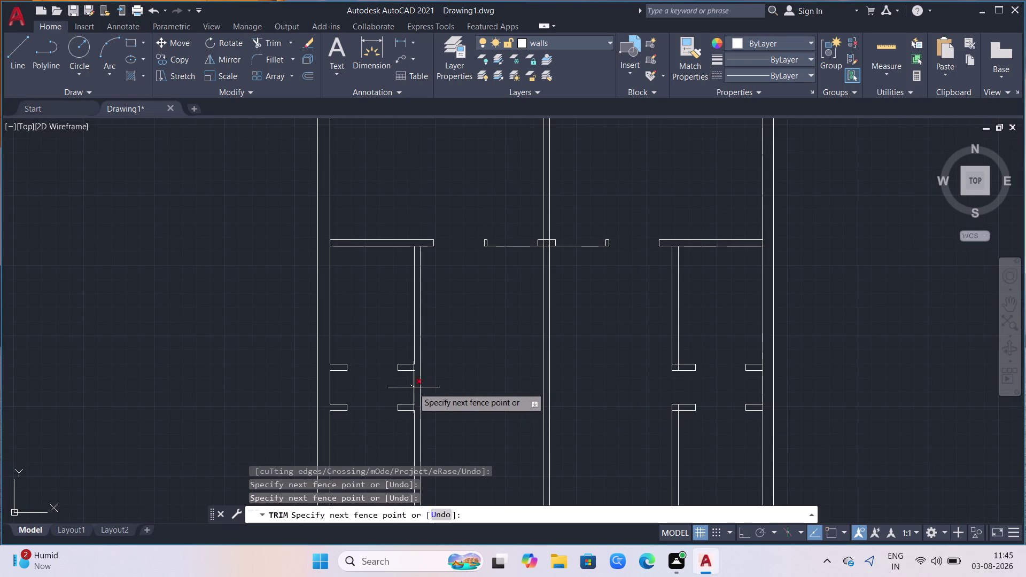
key(Escape)
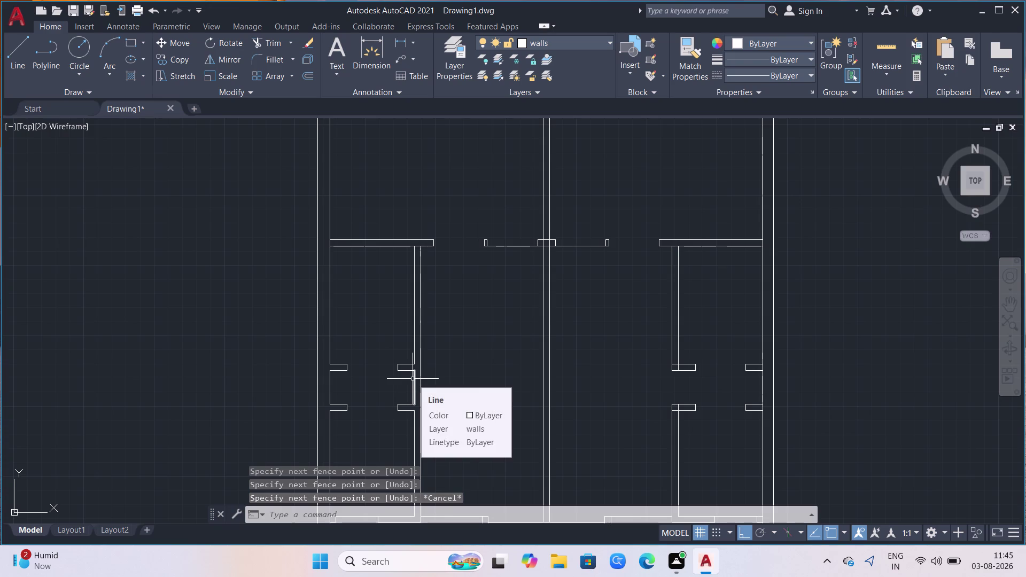
text(tr)
key(Return)
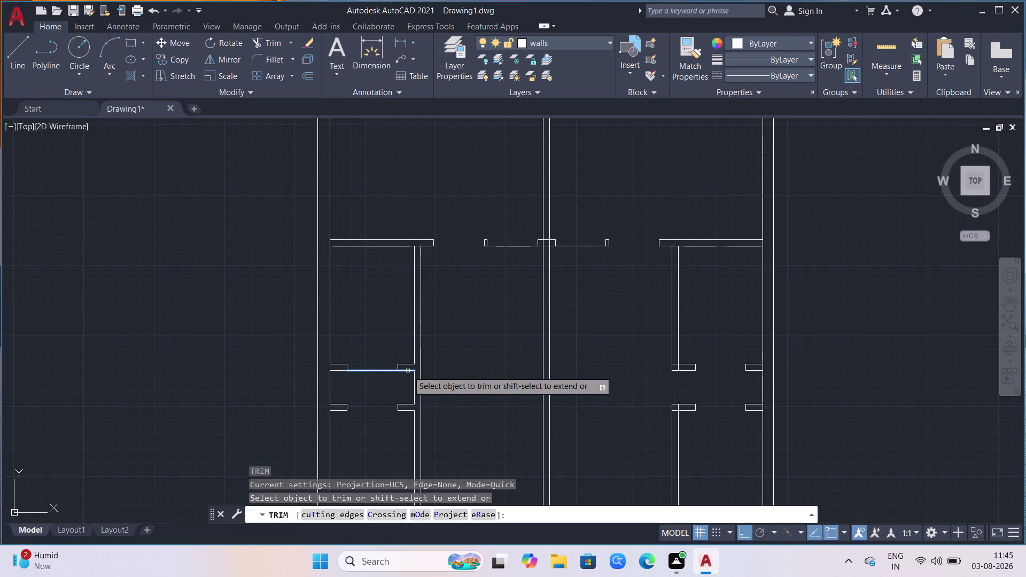
click(408, 371)
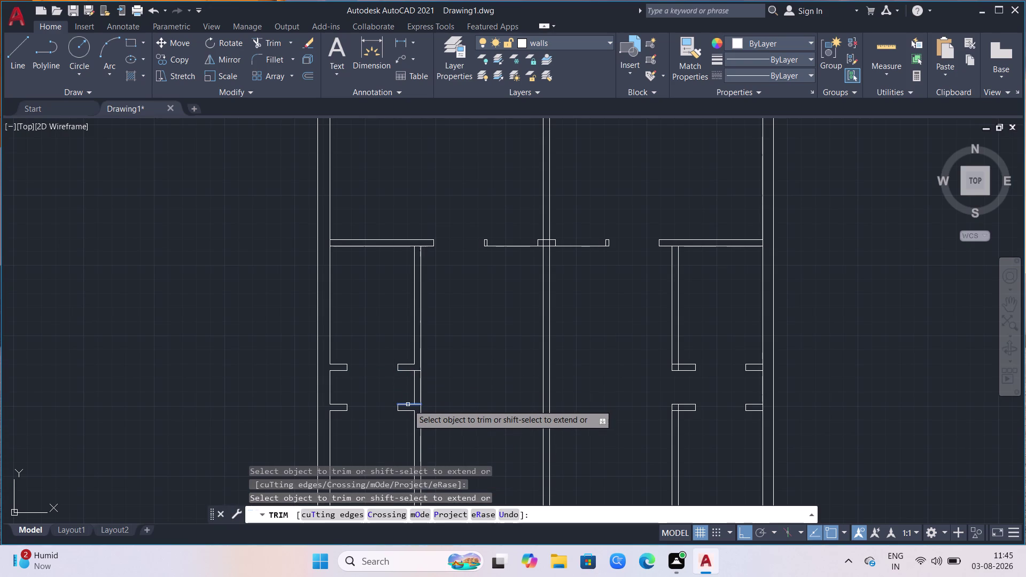
click(408, 405)
click(433, 392)
click(408, 388)
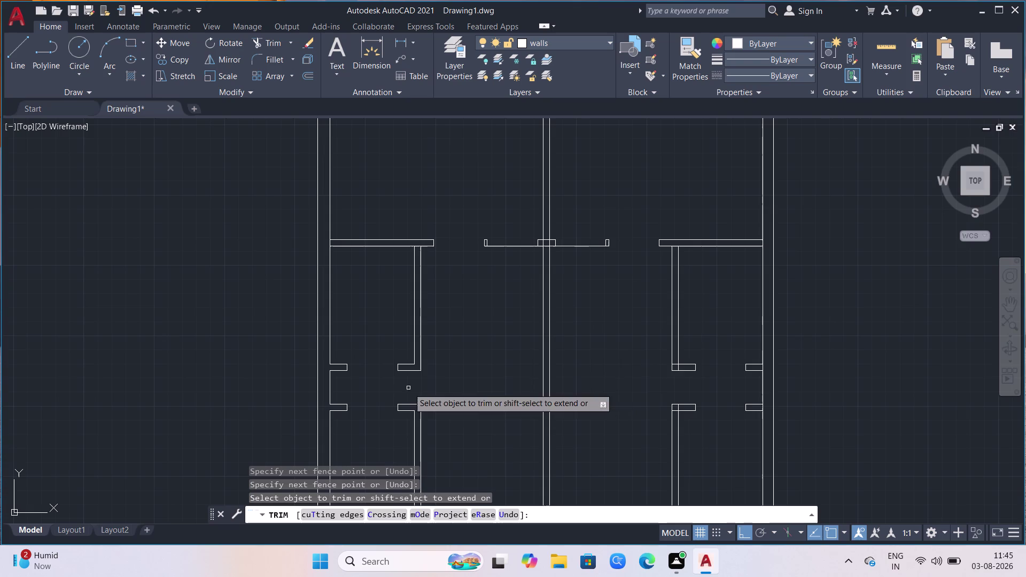
scroll(down, 3)
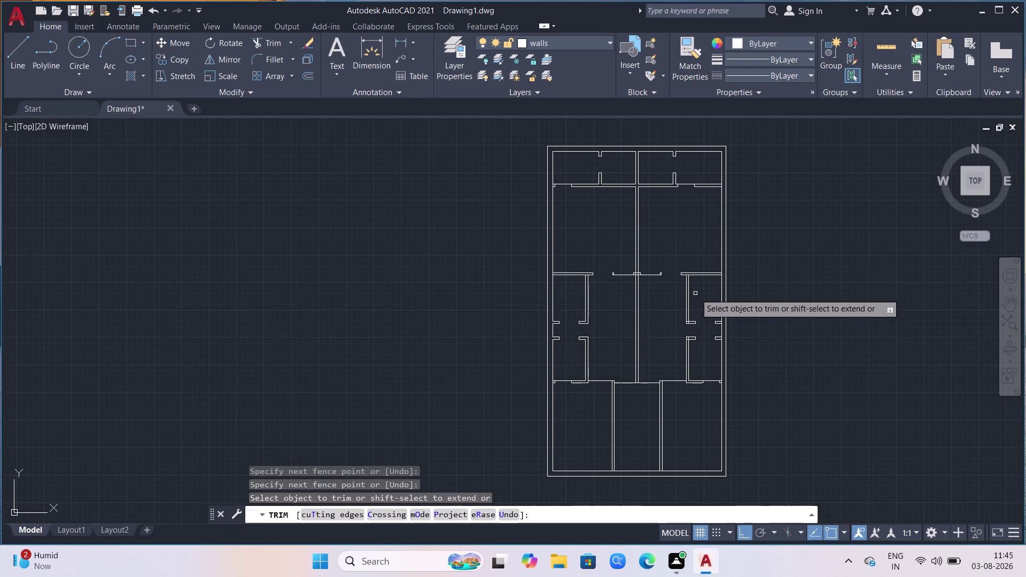
key(Escape)
scroll(down, 3)
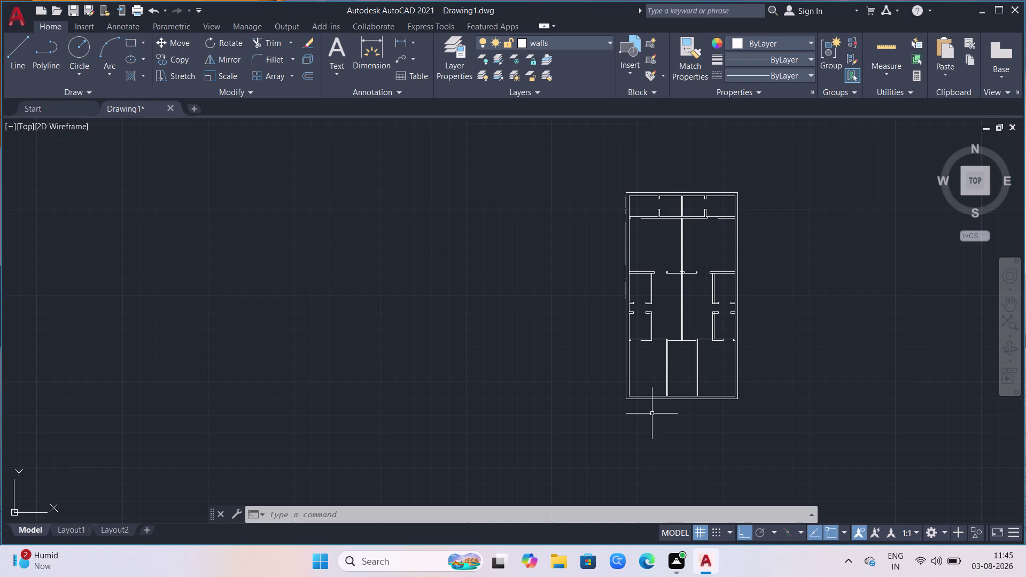
scroll(up, 3)
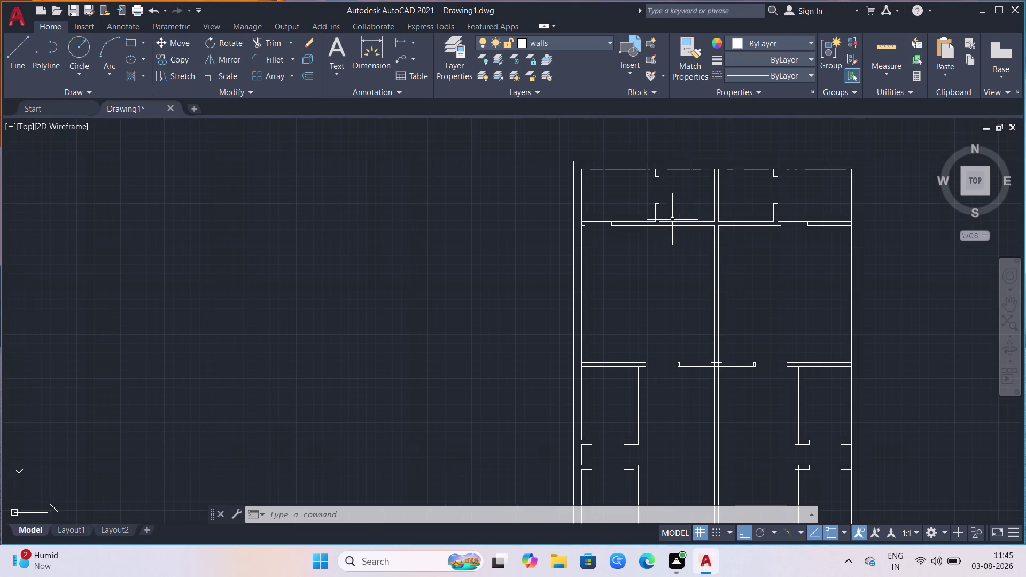